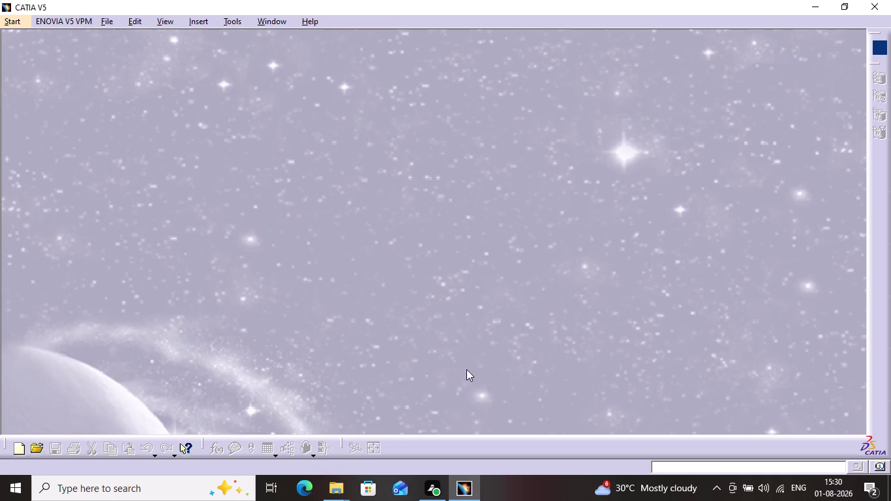
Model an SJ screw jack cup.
Create a new Part Design part from Start > Mechanical Design, accepting the name Part1.
click(12, 20)
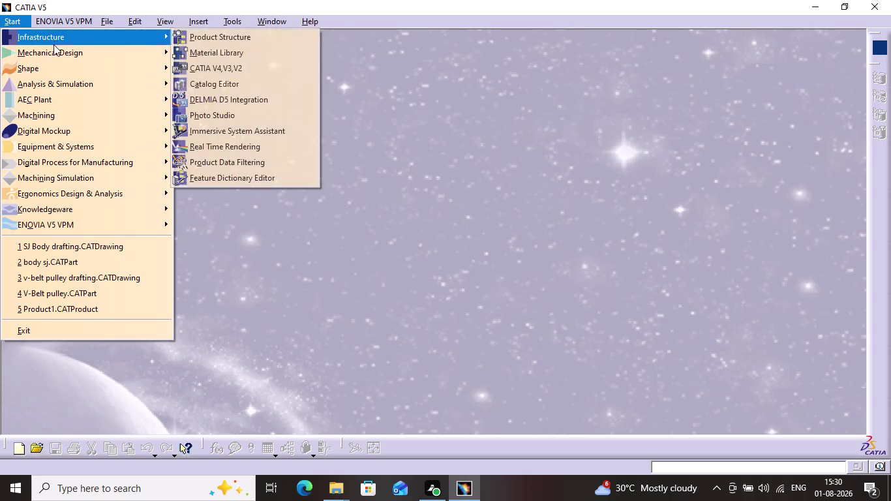
click(53, 48)
click(205, 53)
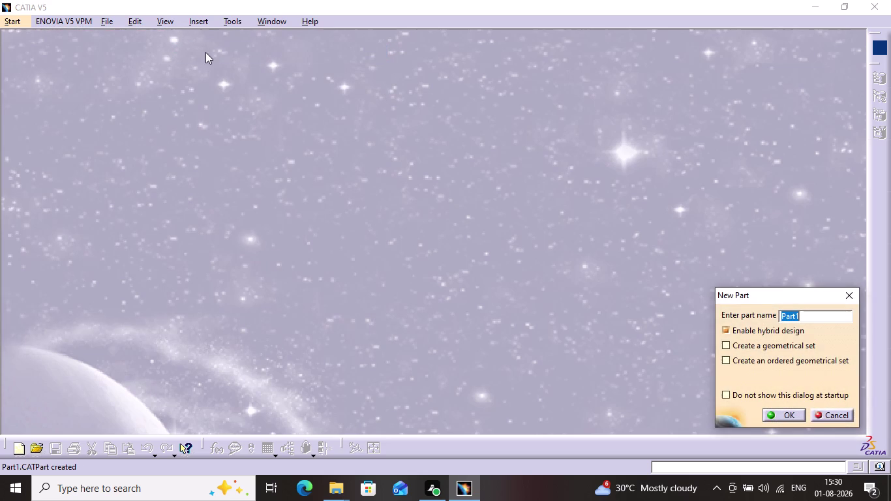
click(783, 414)
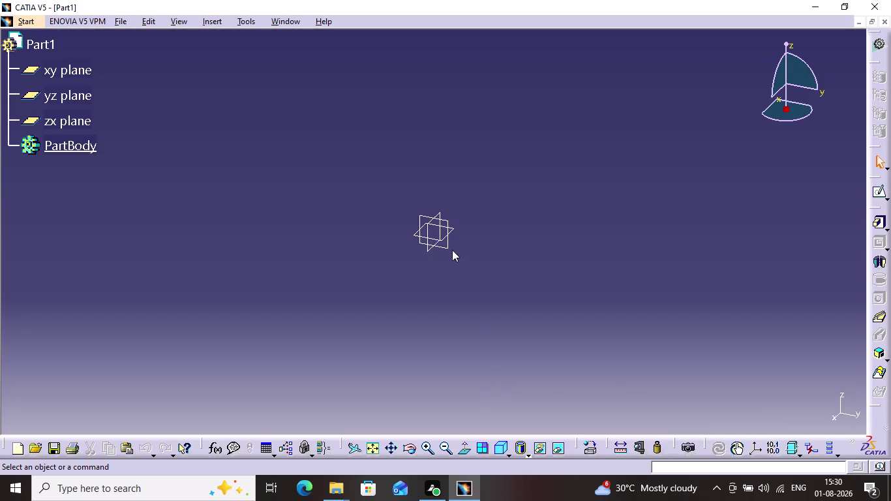
Open a sketch on Part1's yz plane and recentre the view on its origin.
click(445, 223)
click(445, 218)
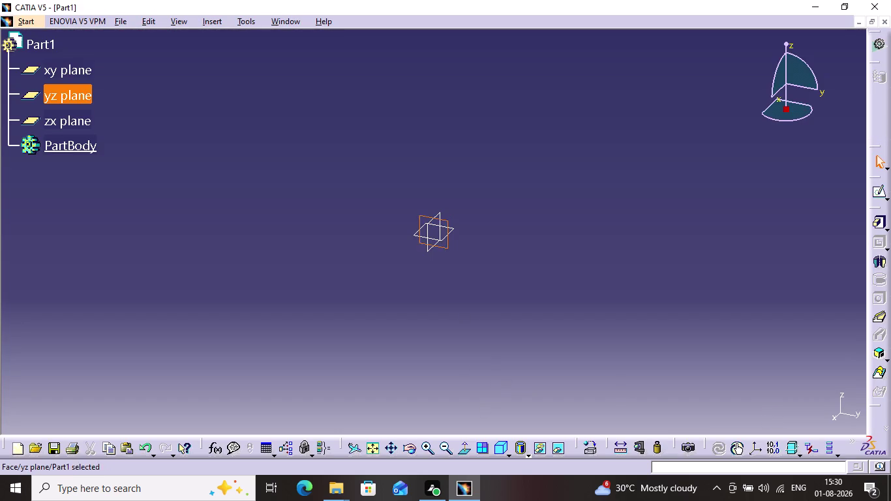
click(874, 190)
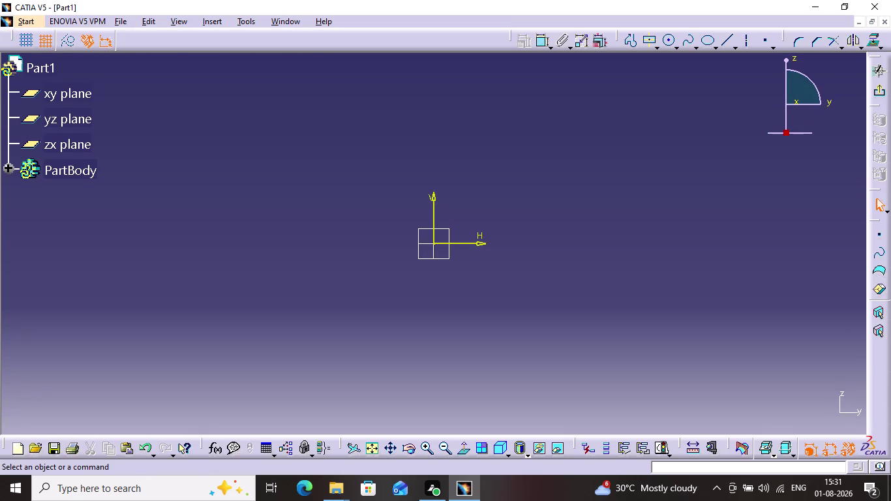
middle_drag(488, 181, 466, 245)
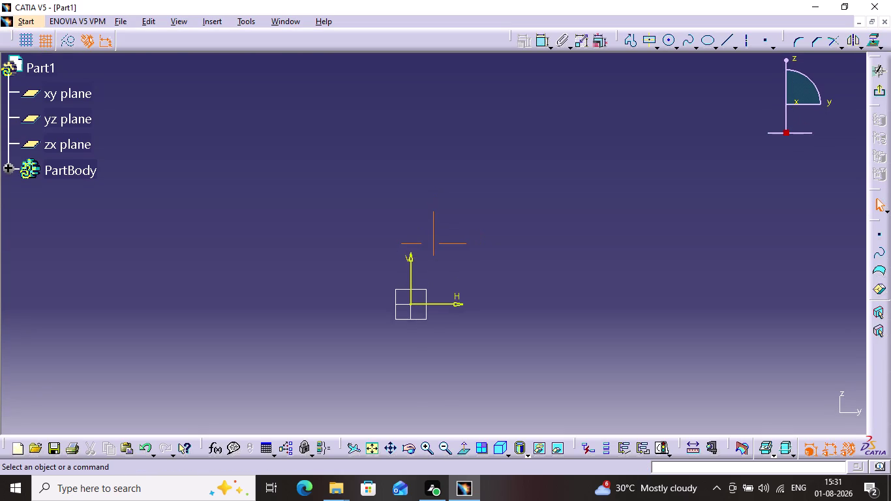
middle_drag(465, 245, 475, 235)
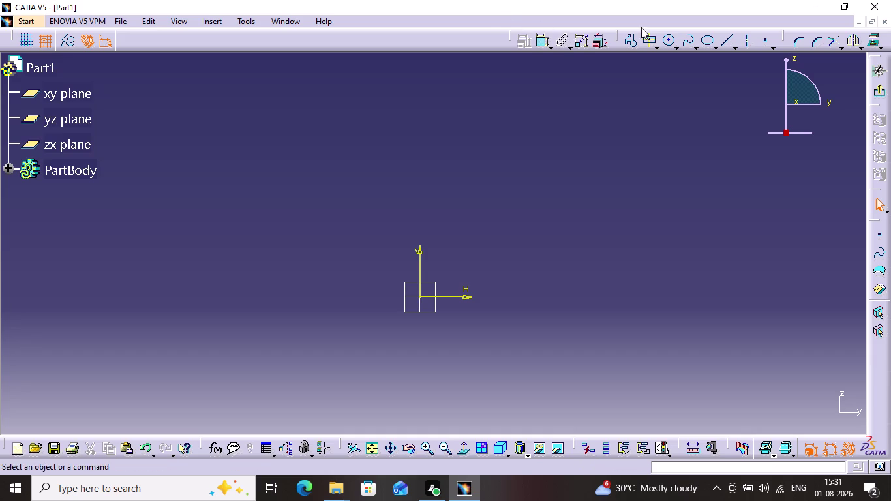
click(630, 43)
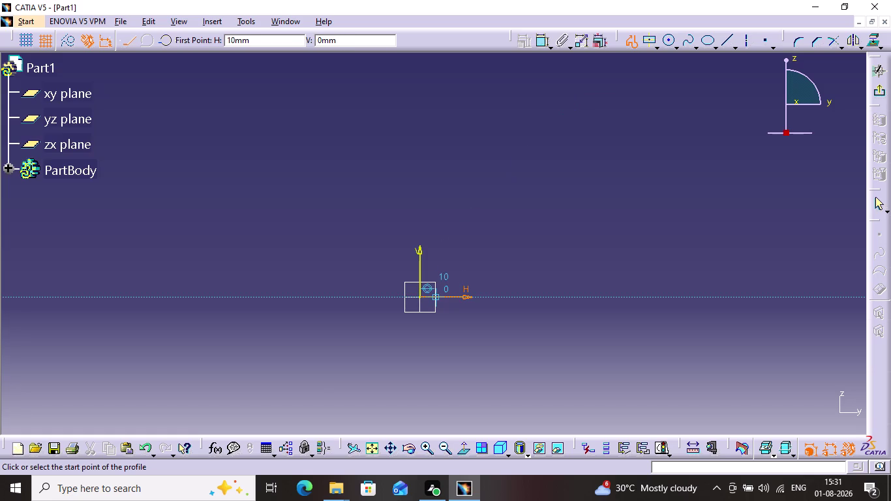
Draw the closed profile through (10,0), (10,20), (20,20), (40,60), (60,60), (30,0).
click(434, 296)
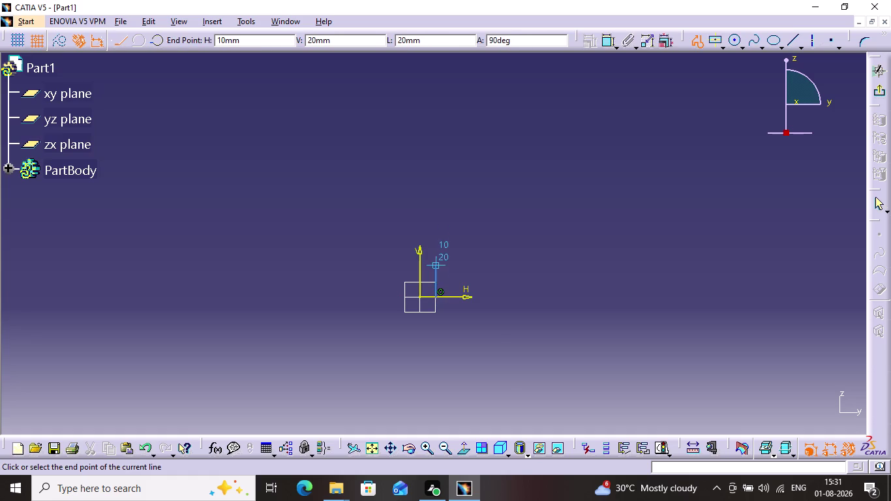
click(437, 272)
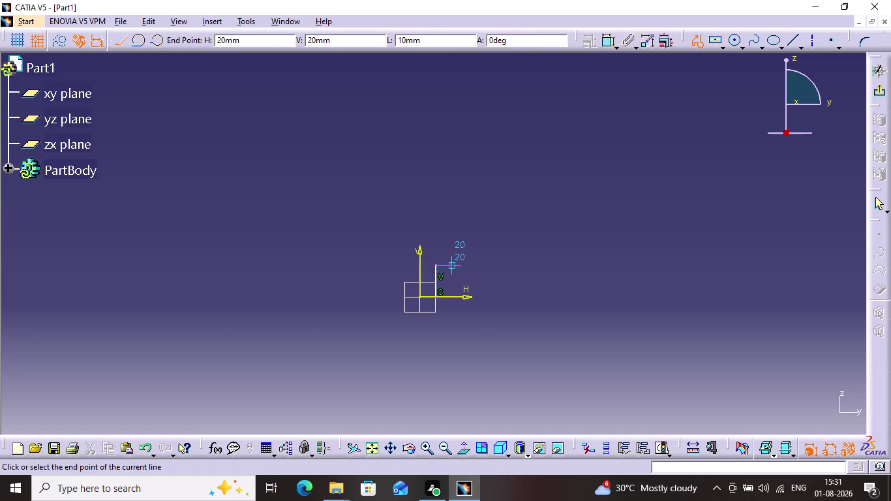
click(464, 265)
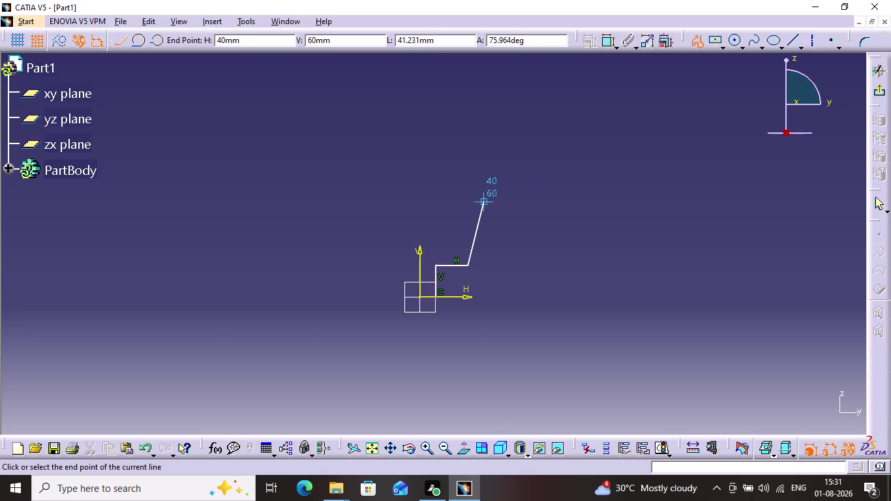
click(496, 205)
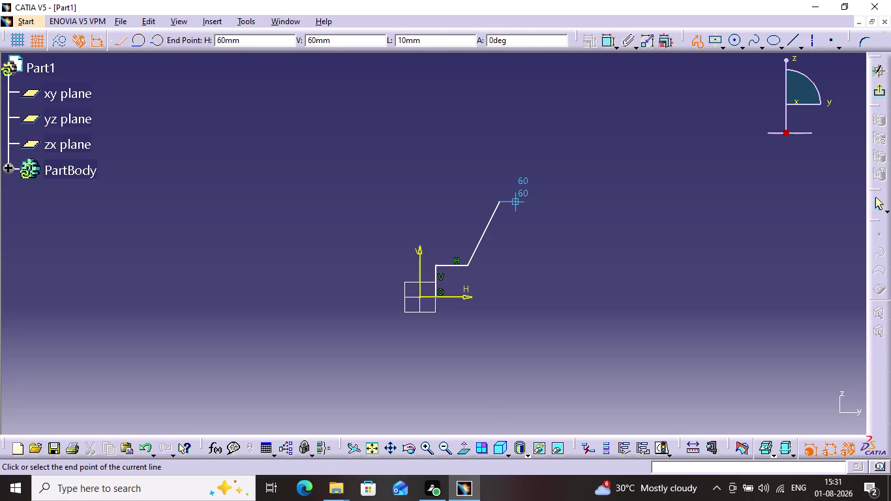
click(516, 207)
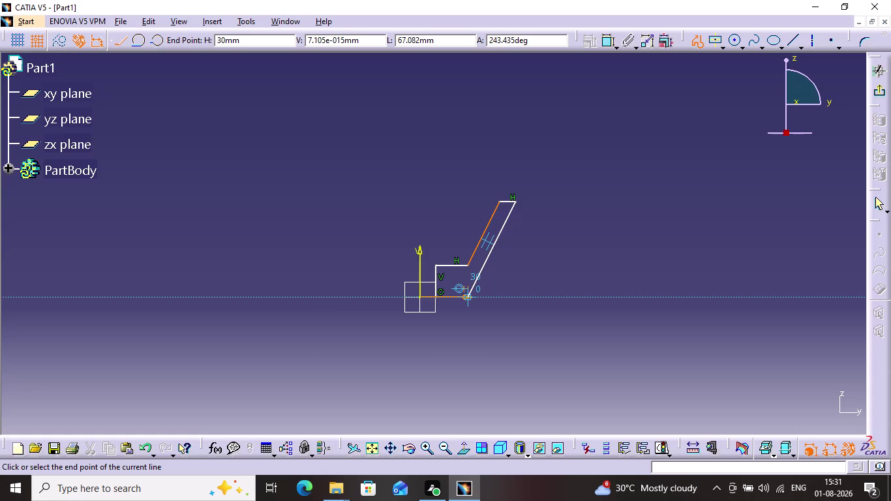
click(470, 296)
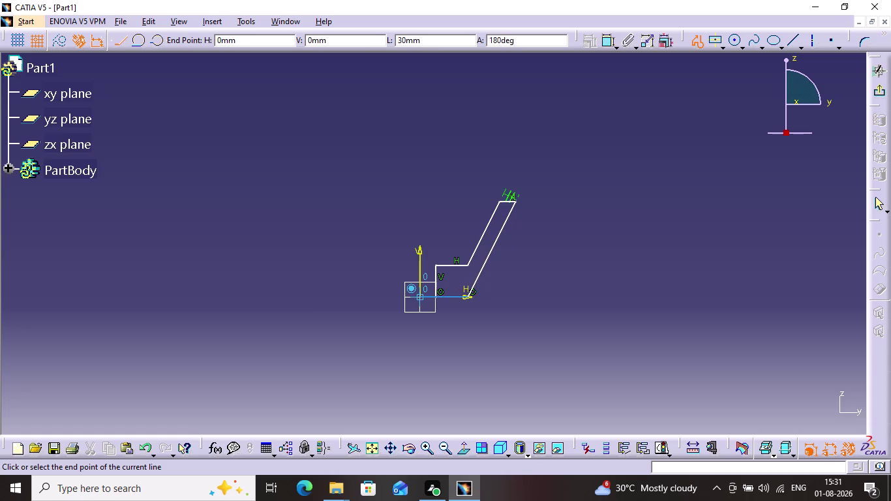
click(437, 295)
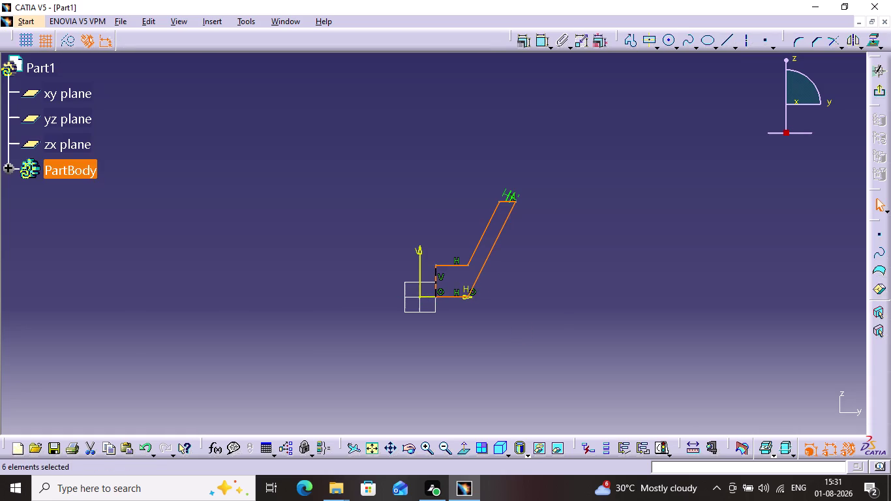
click(594, 246)
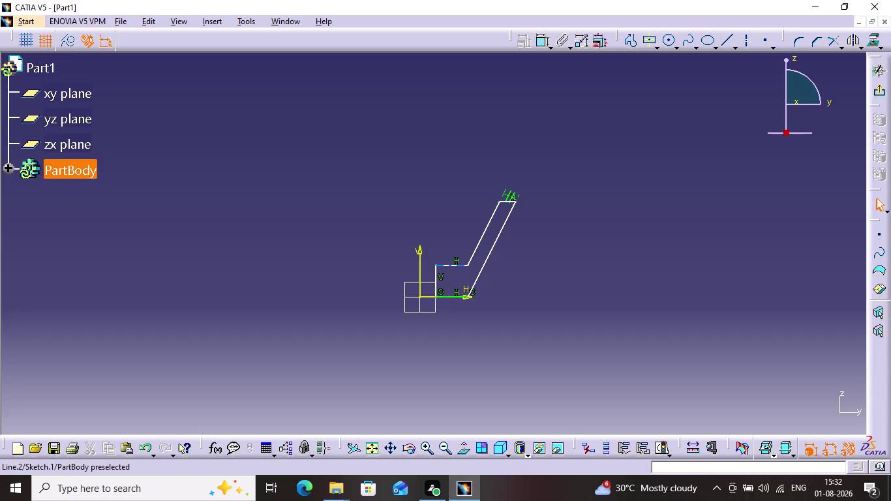
click(467, 267)
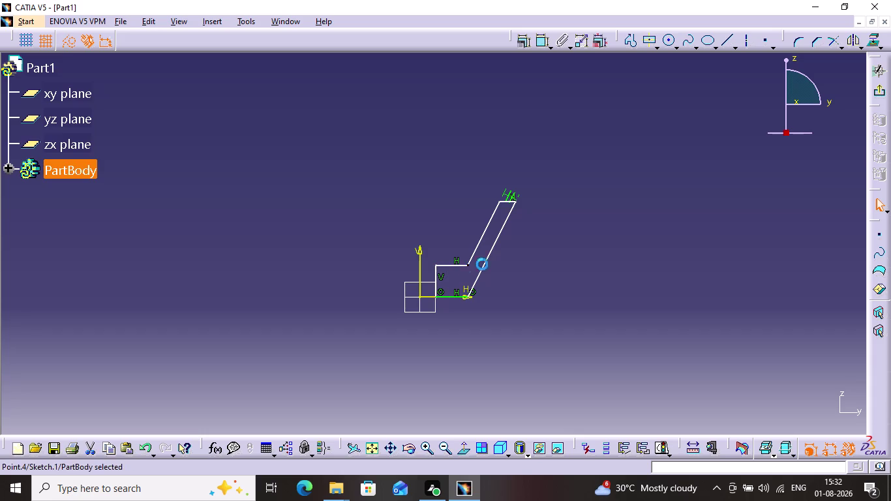
Dimension the inner step from the vertical axis and set it to 19 mm.
click(543, 40)
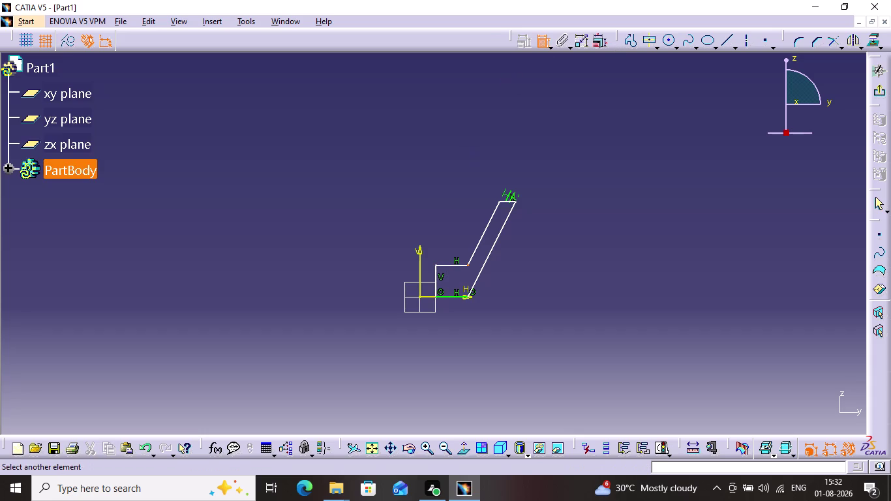
click(423, 256)
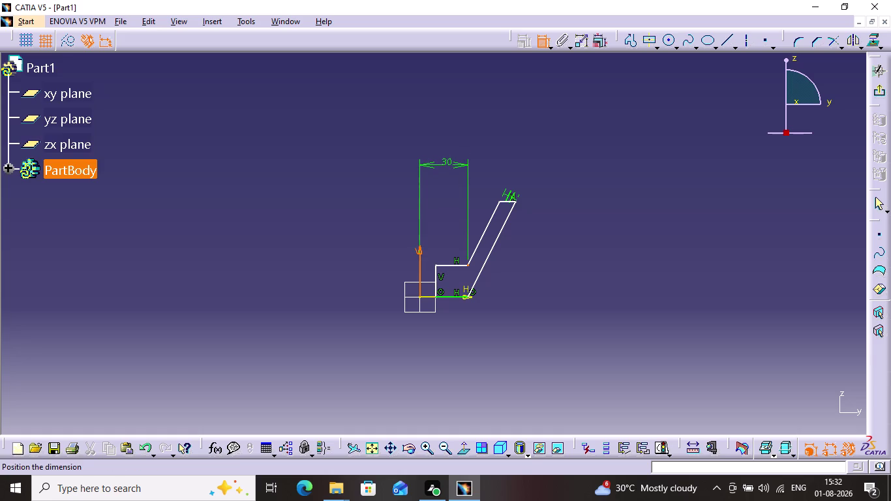
click(446, 166)
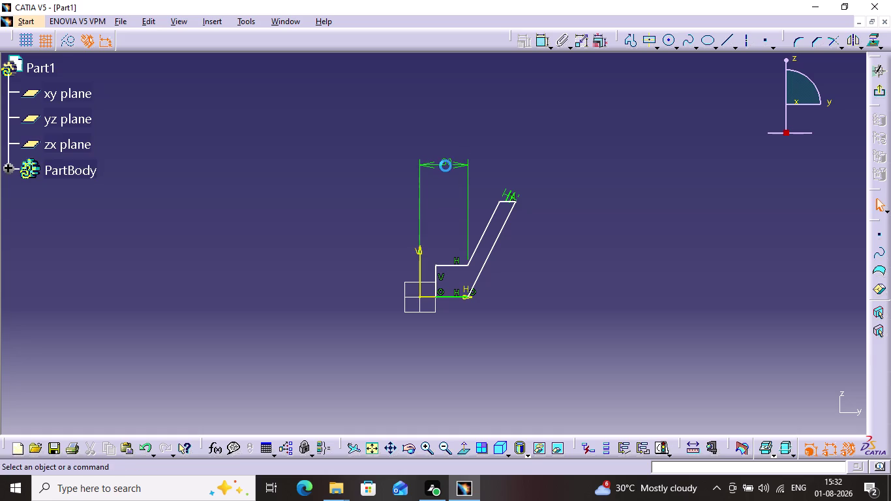
double_click(446, 164)
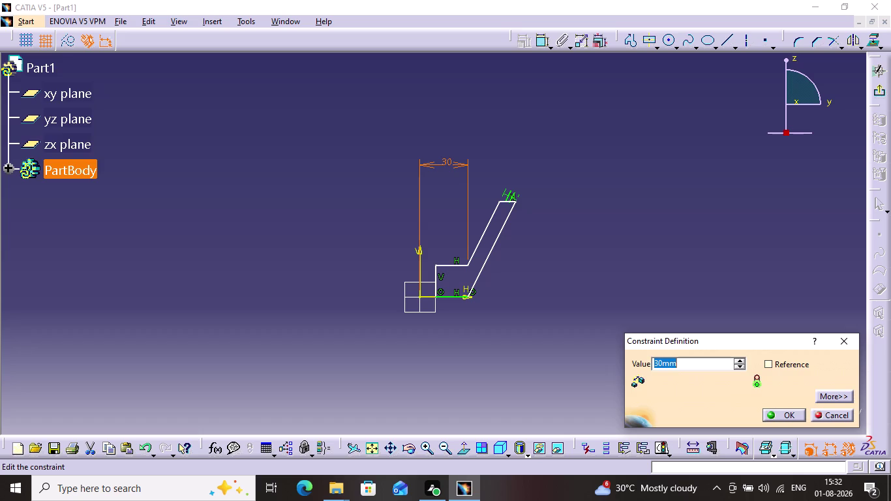
text(1)
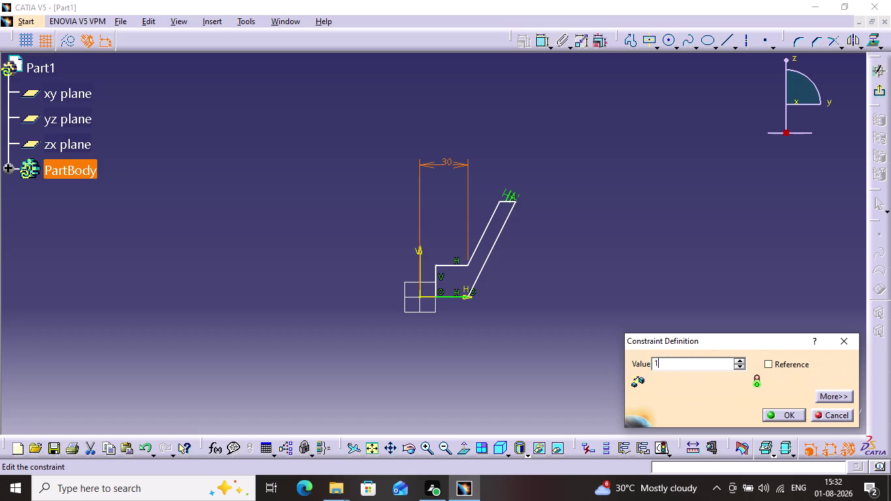
text(9)
key(Return)
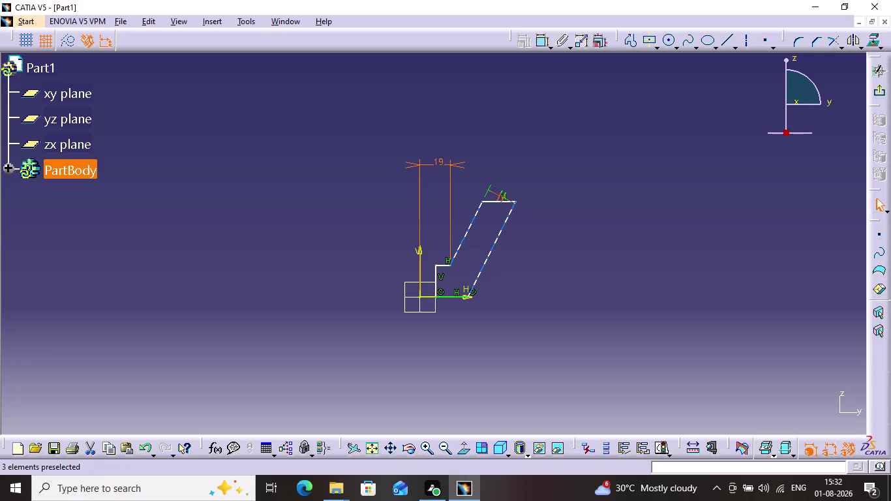
Add a 30 mm base-width dimension below the profile.
click(467, 299)
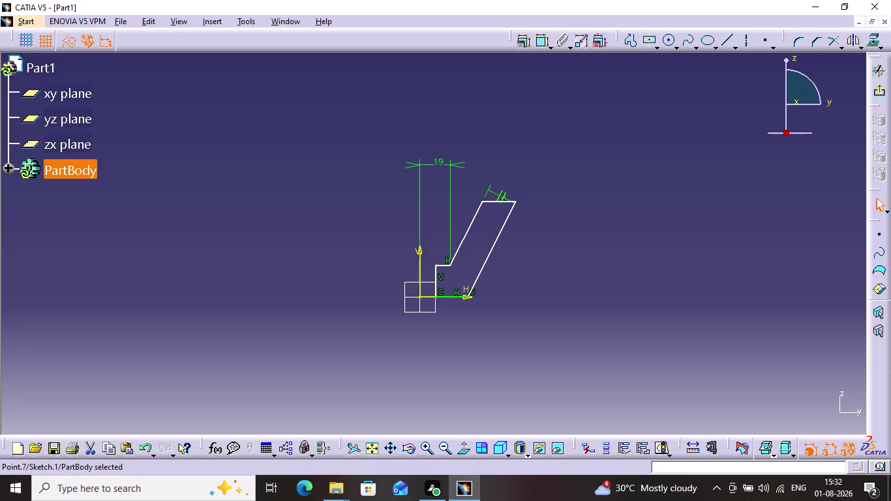
click(545, 48)
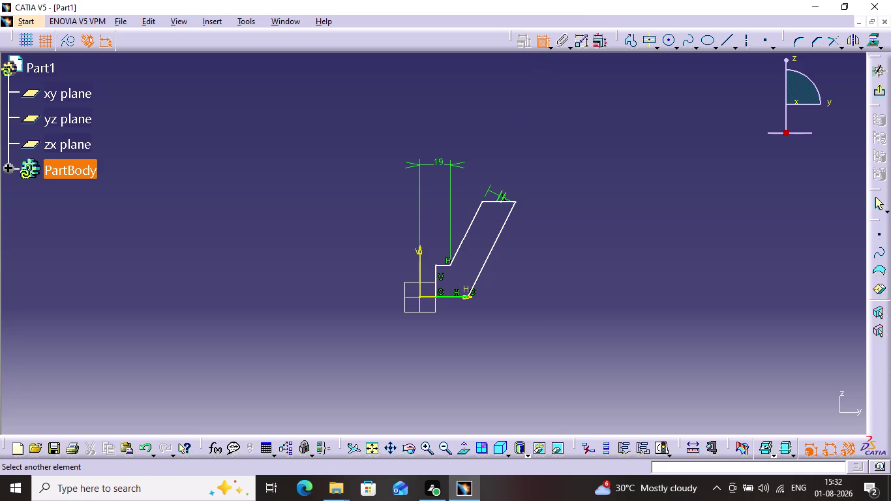
click(419, 281)
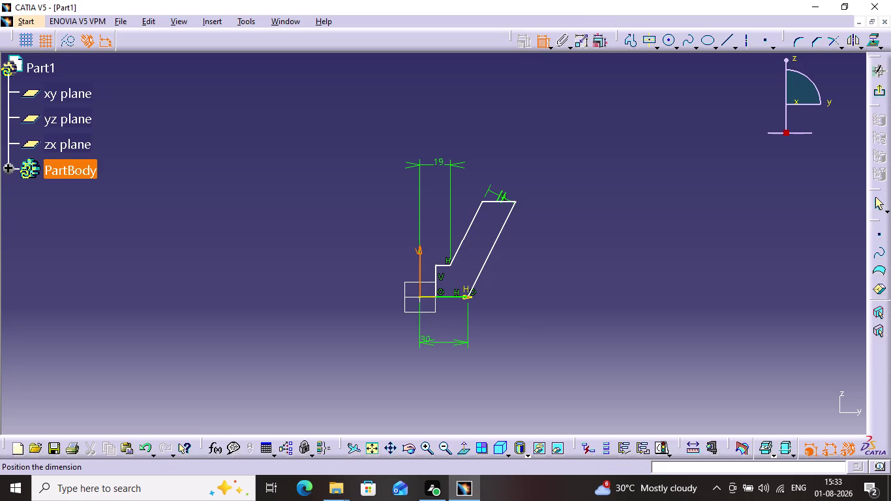
click(438, 345)
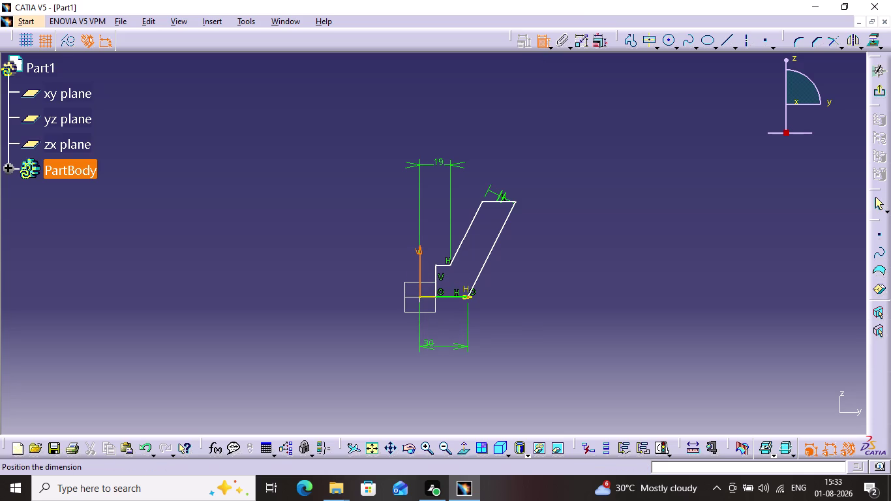
Change the base-width dimension from 30 to 22 mm.
double_click(438, 345)
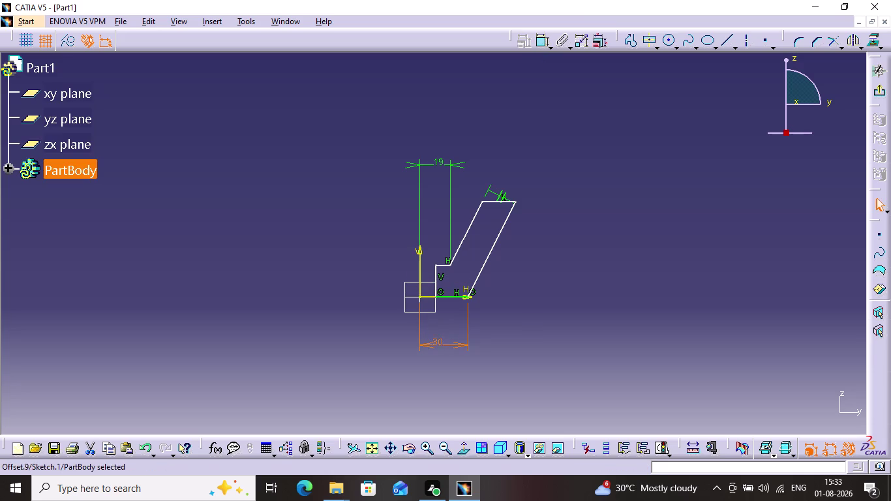
text(22)
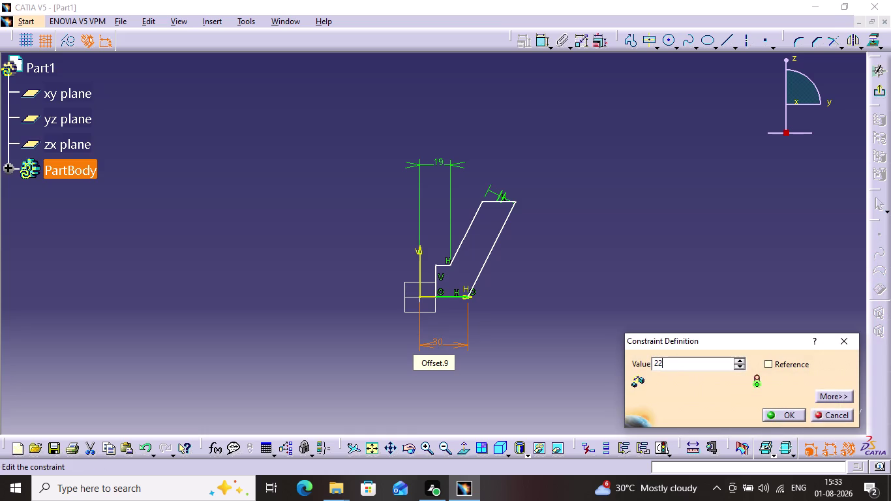
key(Return)
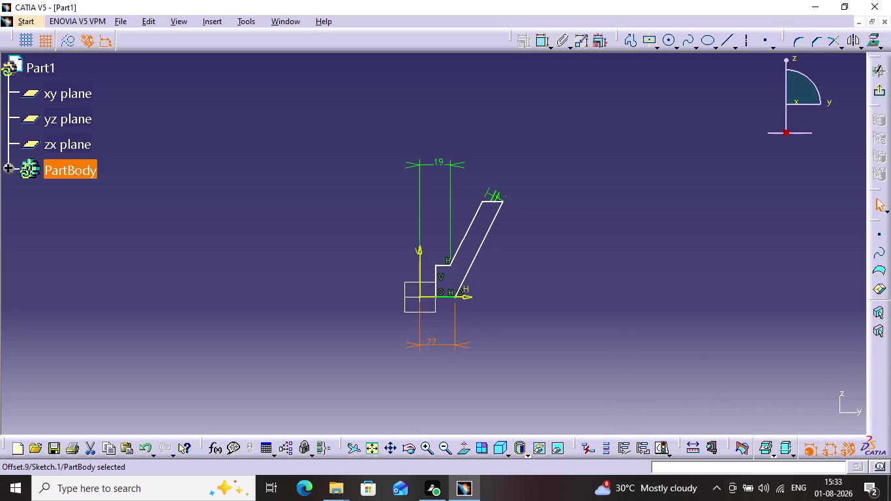
Dimension the inner vertical wall at 11 mm from the vertical axis.
click(436, 273)
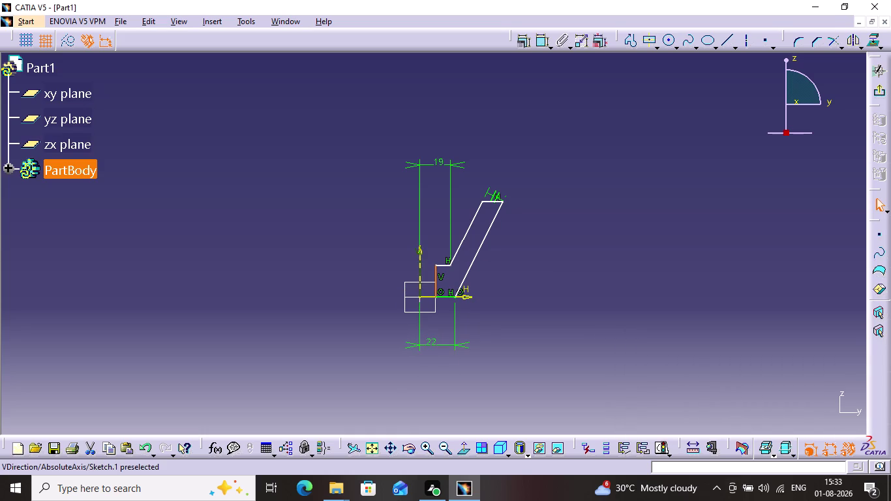
click(421, 269)
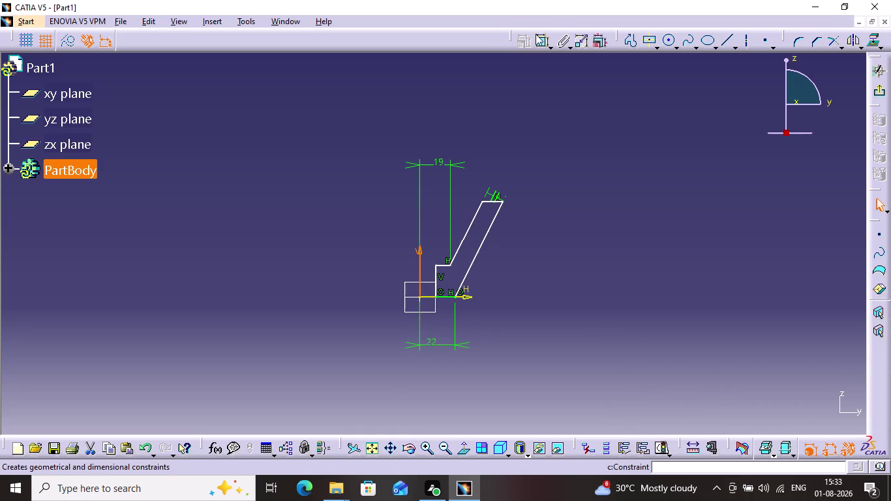
click(539, 37)
click(436, 273)
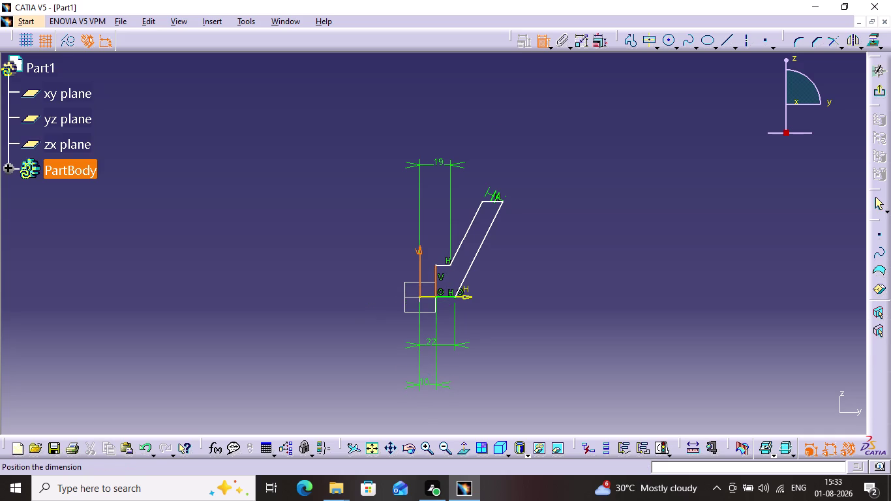
click(426, 379)
double_click(427, 379)
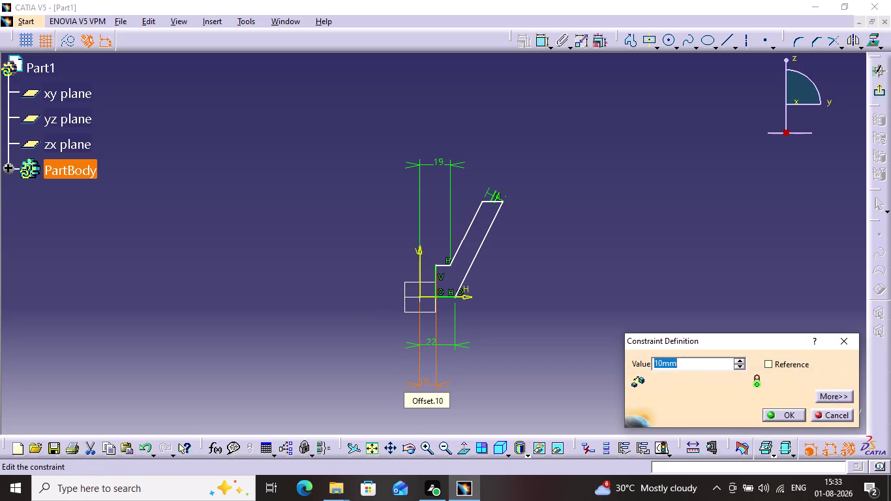
key(1)
key(1)
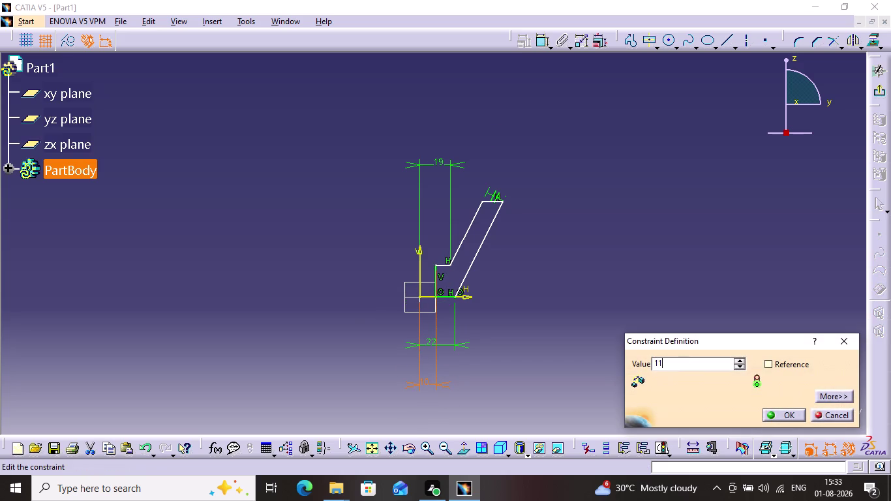
key(Return)
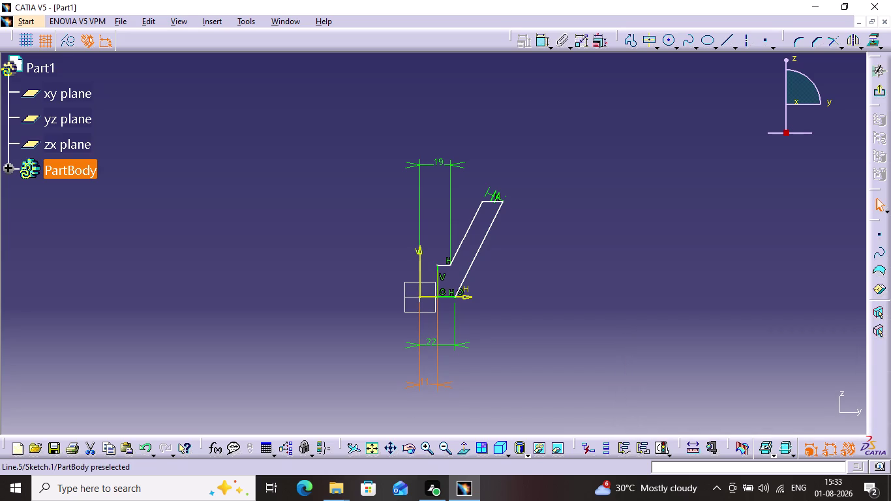
click(503, 205)
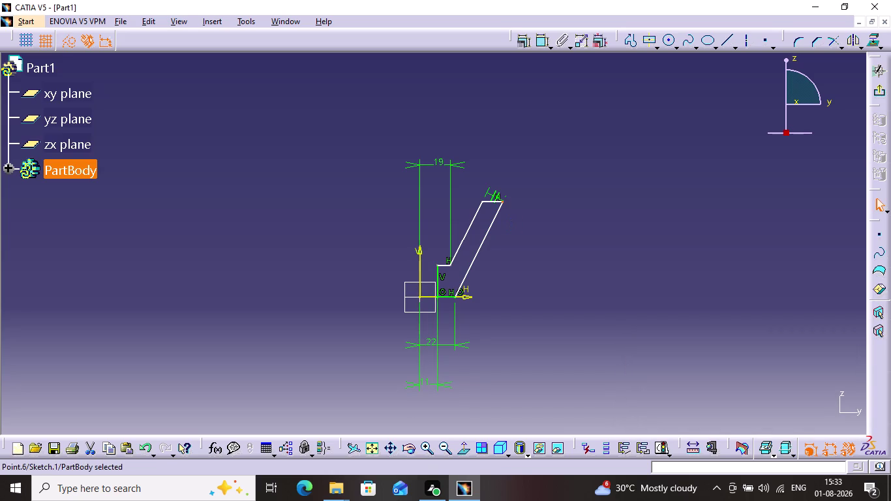
click(538, 43)
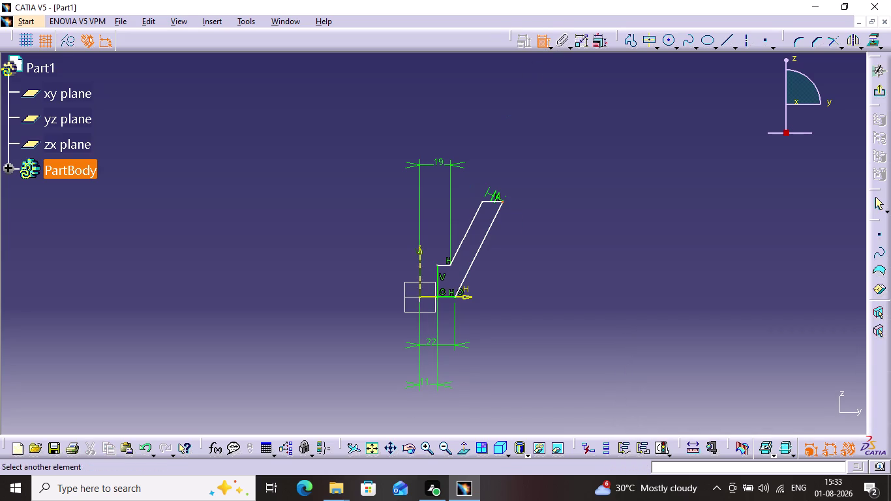
Dimension the slanted wall's top corner from the axis and set it to 33 mm.
click(421, 265)
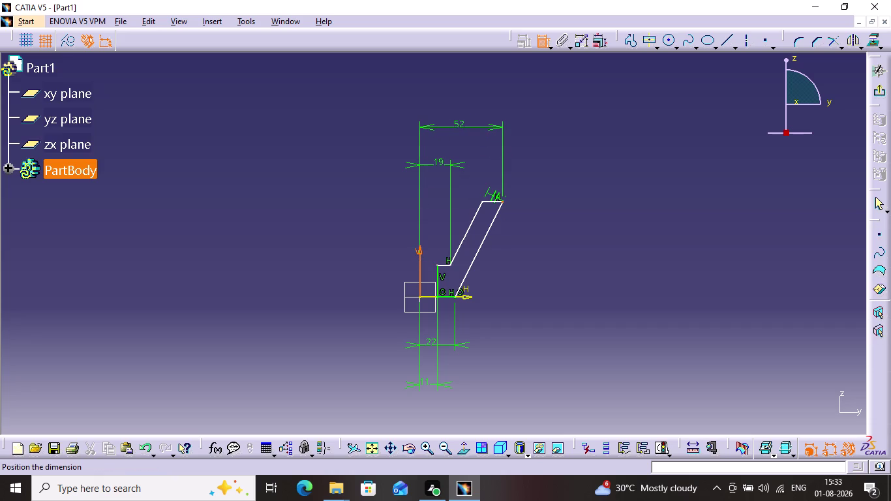
click(469, 126)
double_click(469, 126)
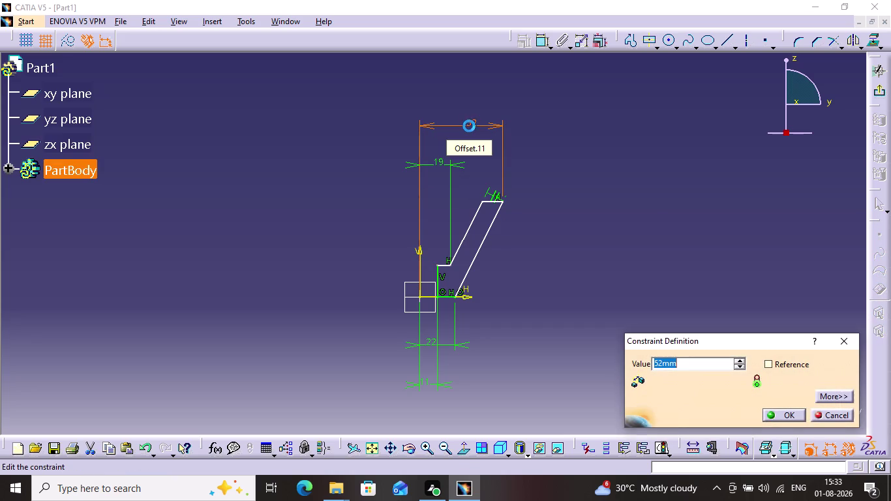
key(3)
key(3)
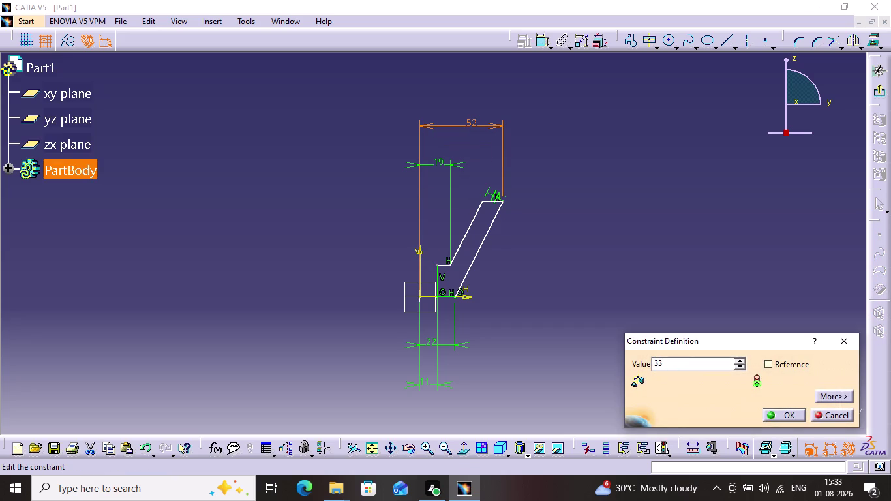
key(Return)
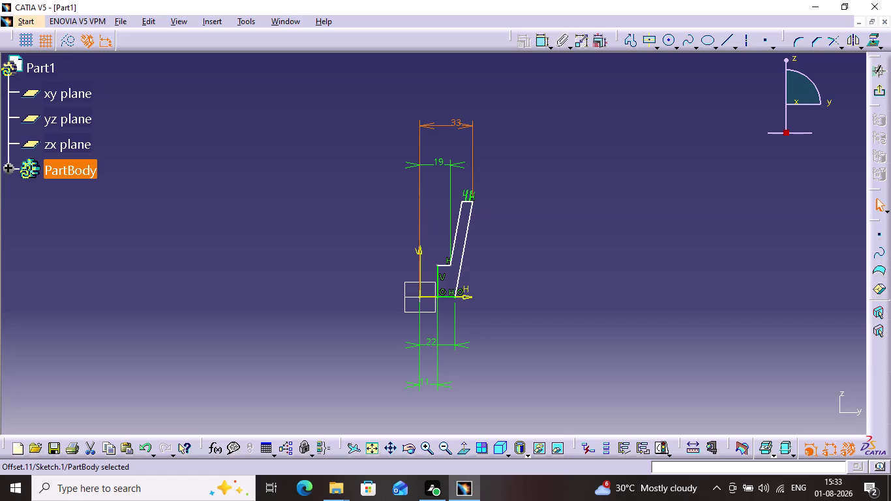
click(465, 201)
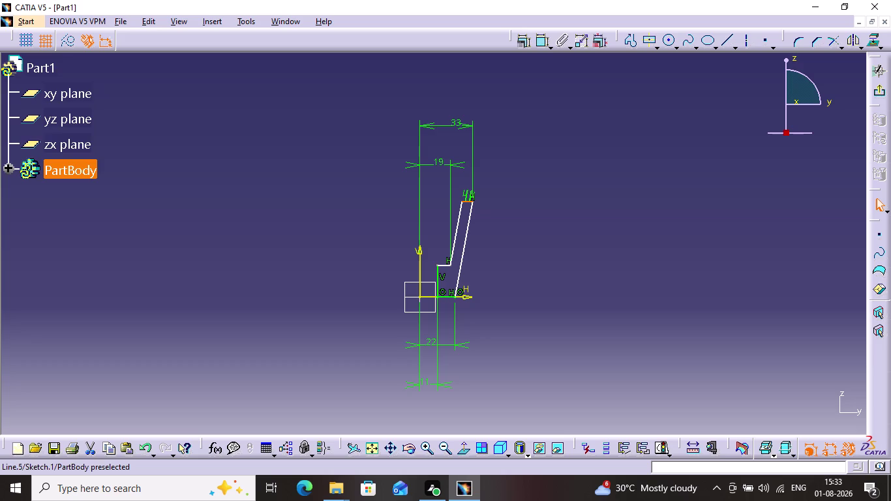
click(543, 46)
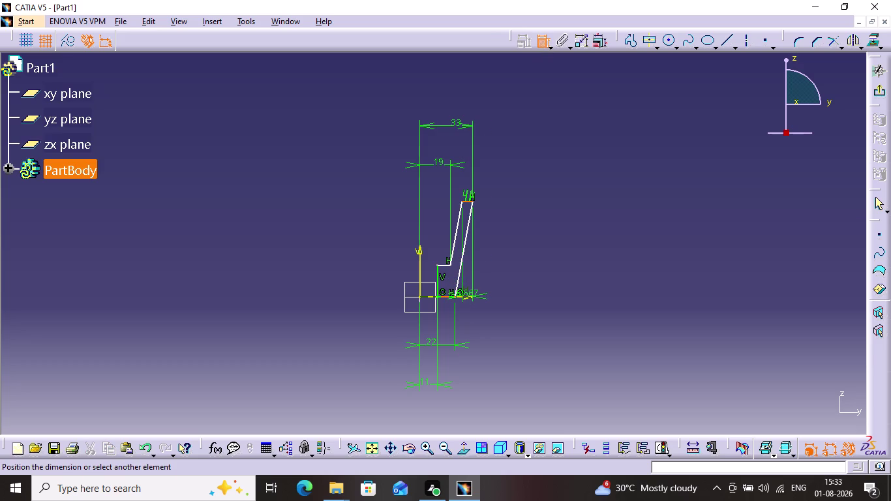
Add a 41 mm height dimension for the slanted wall, right of the profile.
click(466, 296)
click(578, 245)
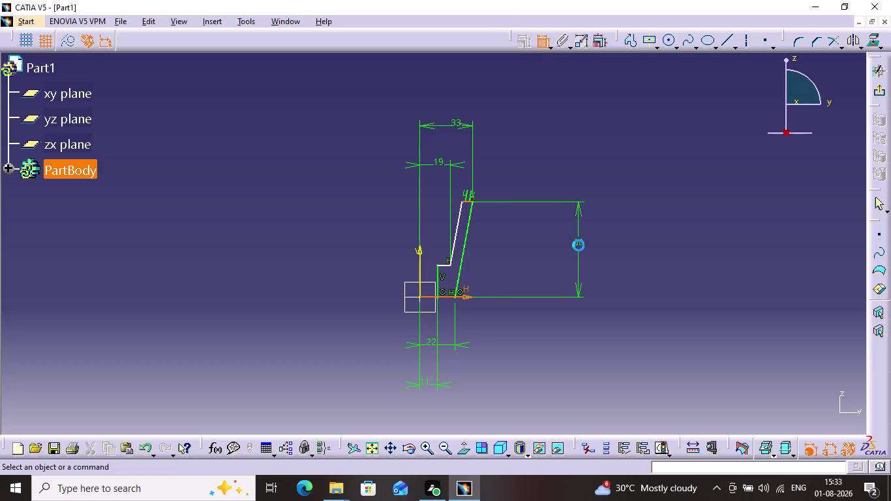
double_click(582, 239)
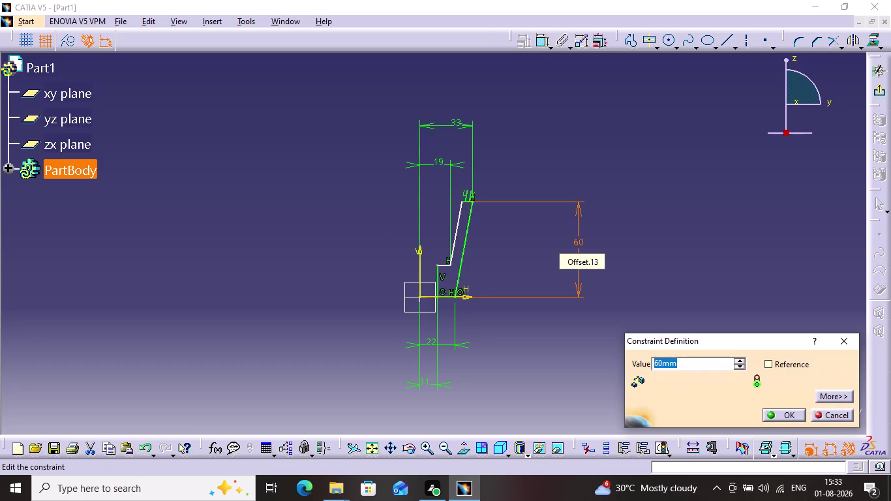
text(414)
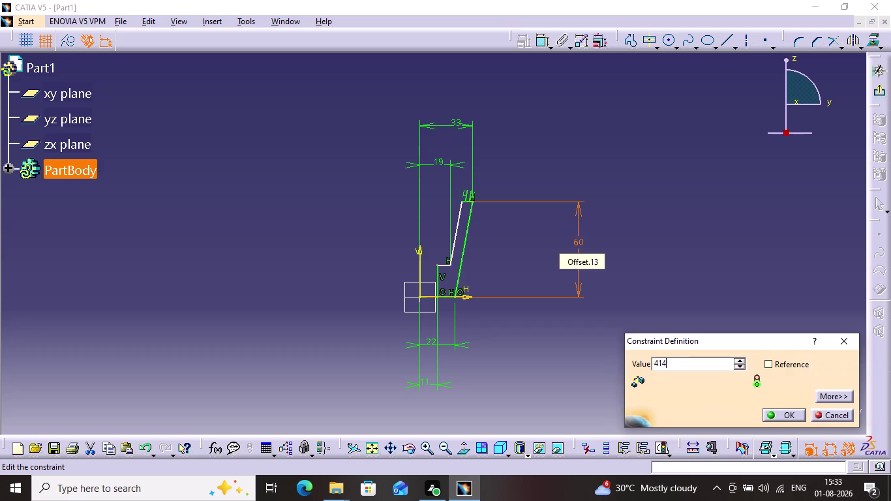
key(BackSpace)
key(Return)
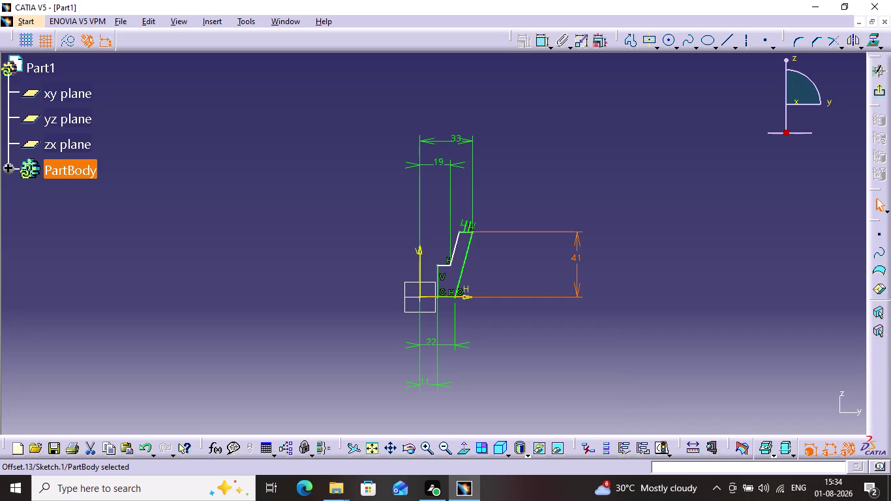
click(443, 267)
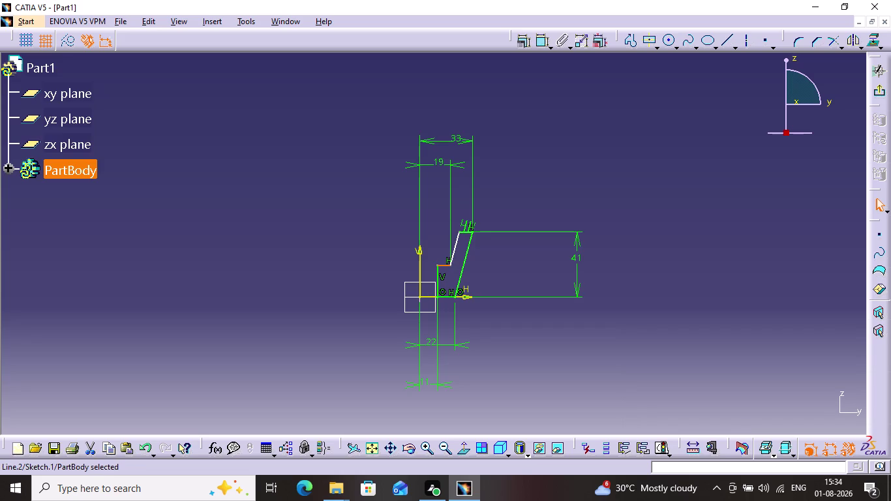
Add a height dimension for the inner step, measured from the base line.
click(541, 47)
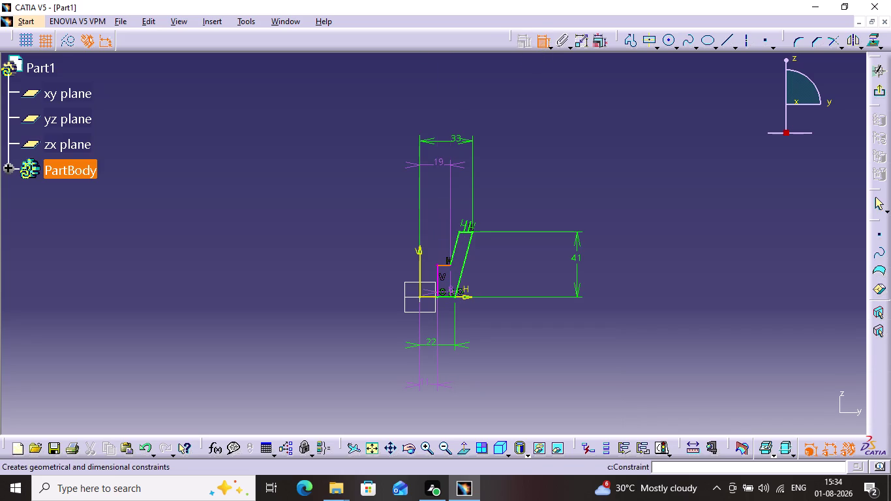
click(450, 297)
click(633, 280)
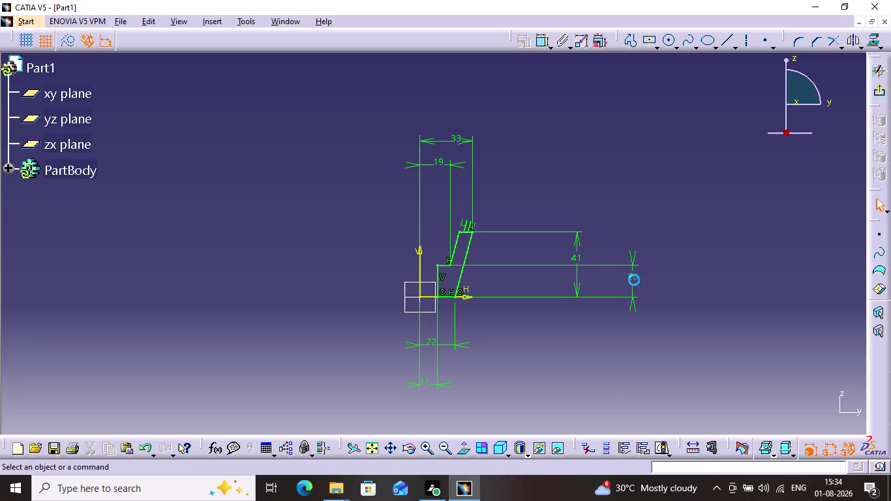
double_click(638, 278)
key(1)
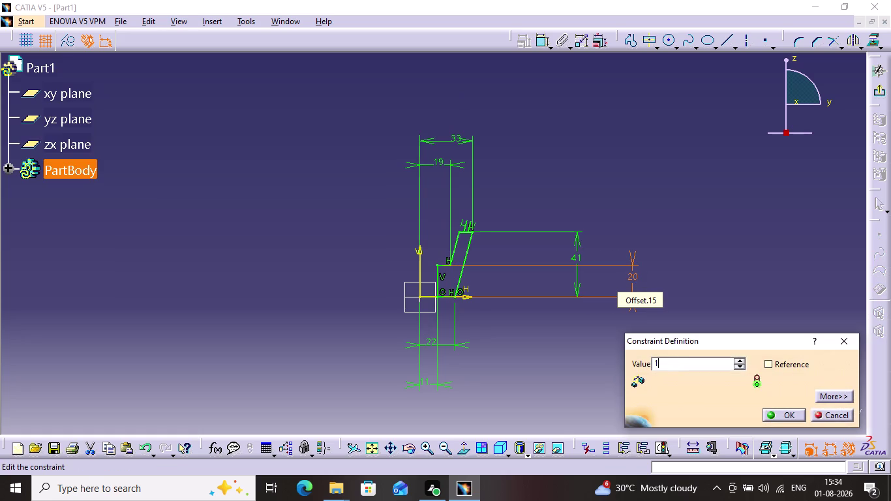
key(Return)
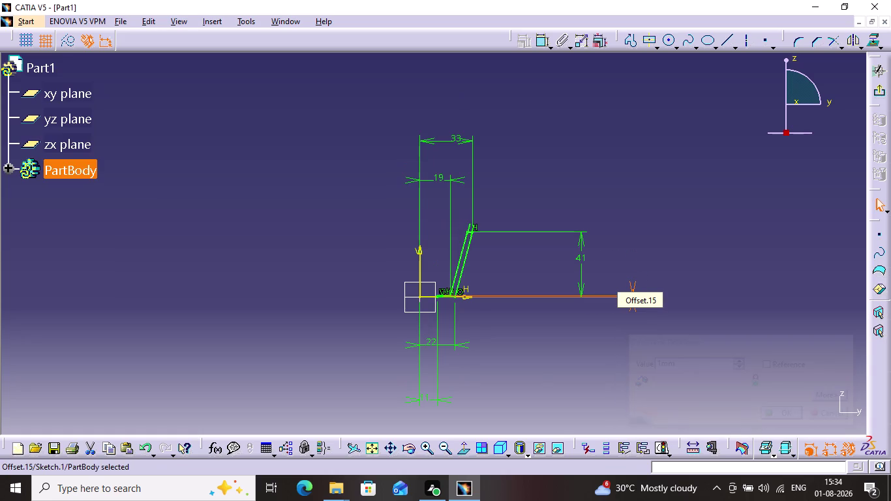
Set the dimension between the two base lines to 11 mm.
triple_click(429, 451)
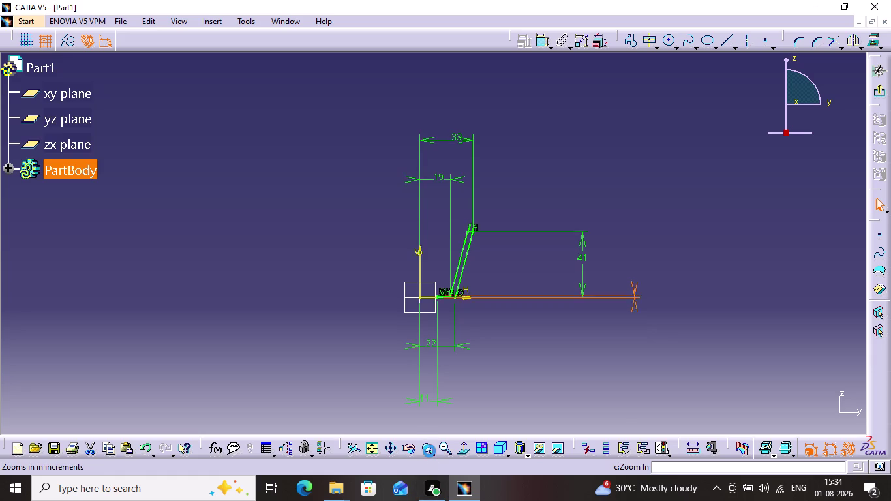
triple_click(429, 451)
triple_click(429, 450)
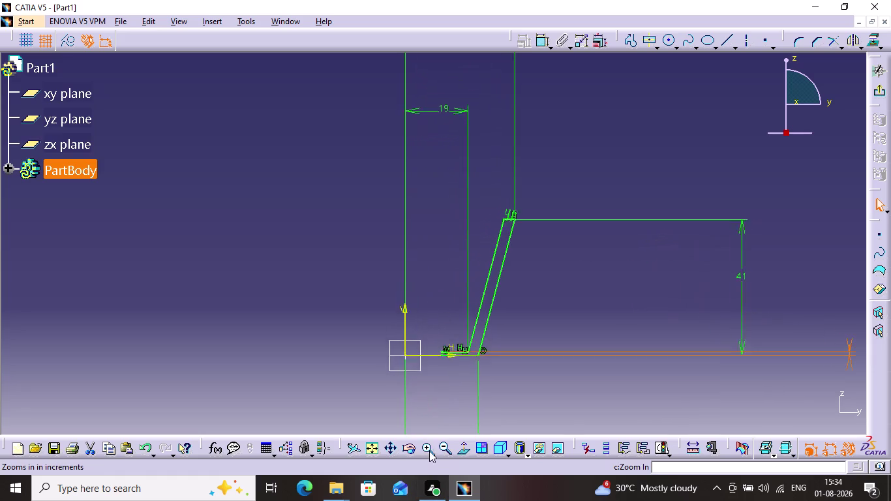
double_click(430, 451)
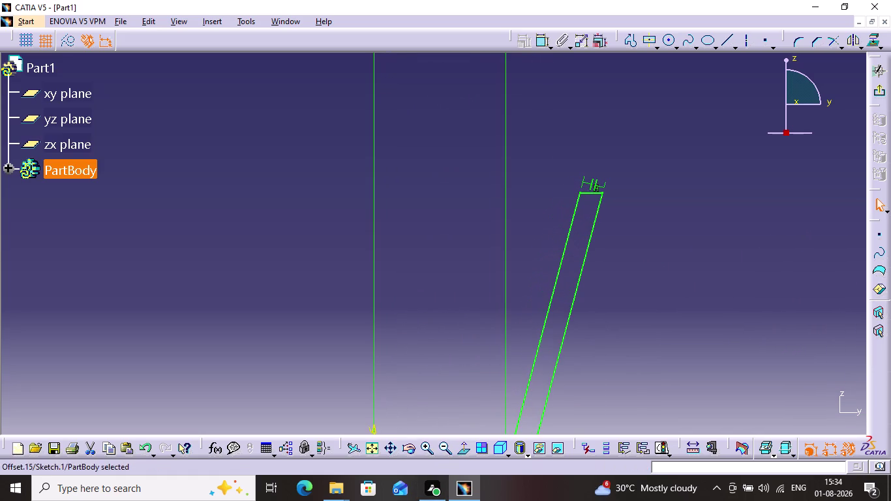
middle_drag(524, 346, 523, 168)
scroll(up, 3)
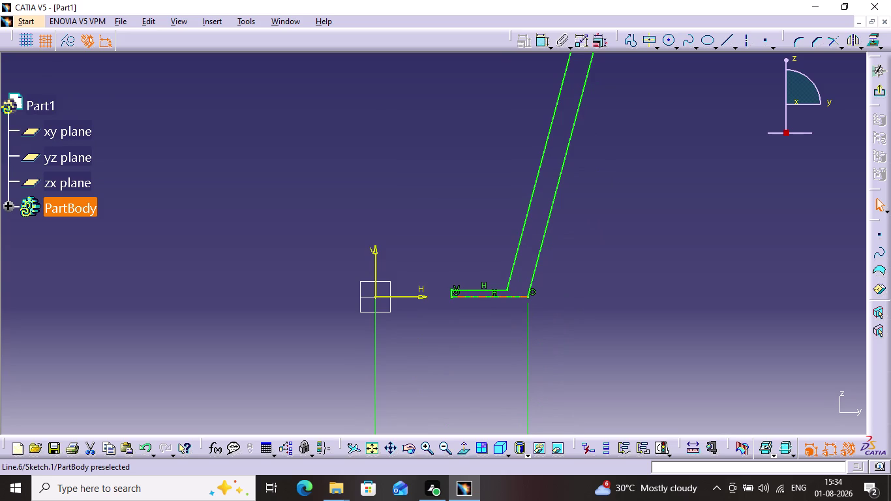
middle_drag(653, 289, 329, 249)
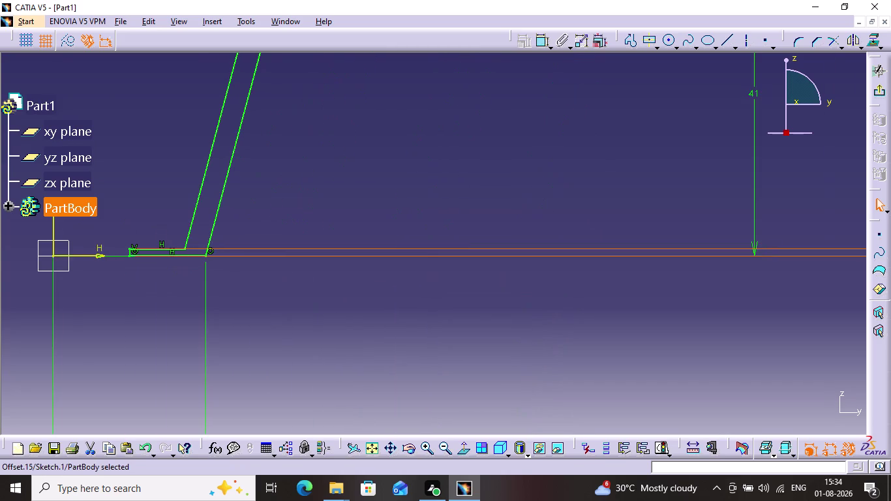
middle_drag(773, 257, 521, 272)
scroll(up, 3)
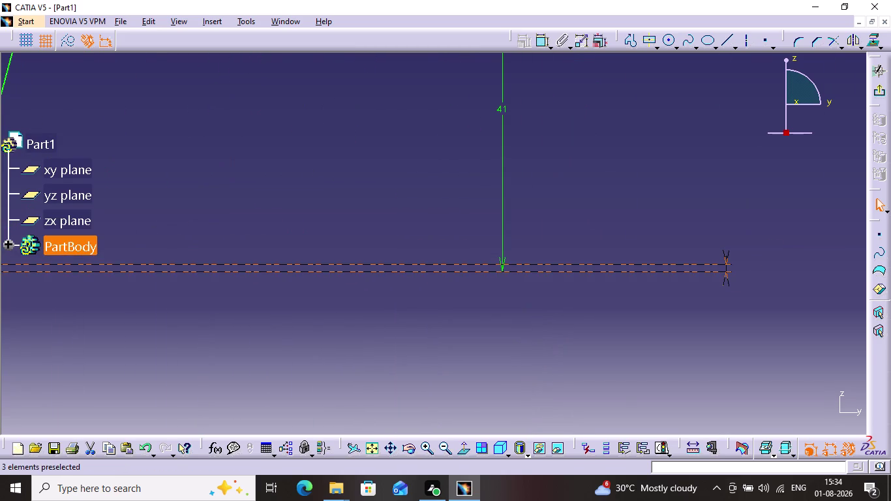
double_click(729, 265)
text(11)
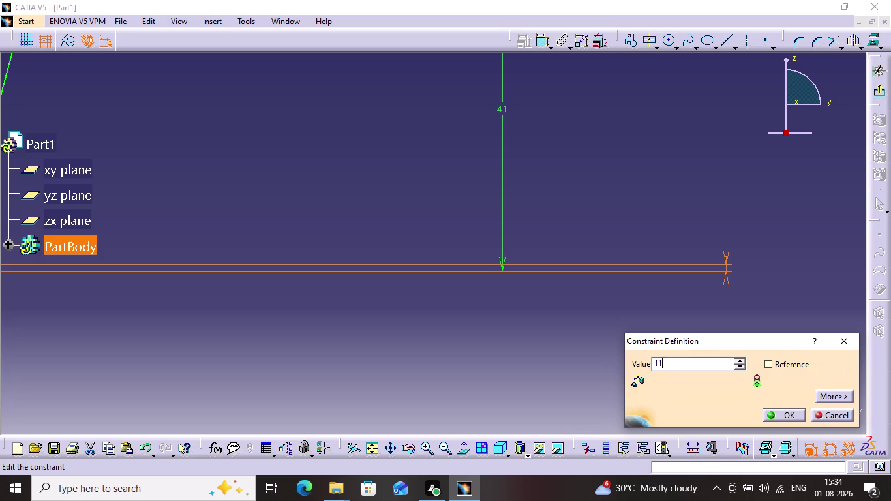
key(Return)
Recentre the view on the closed profile and exit the sketch.
middle_drag(561, 267, 890, 270)
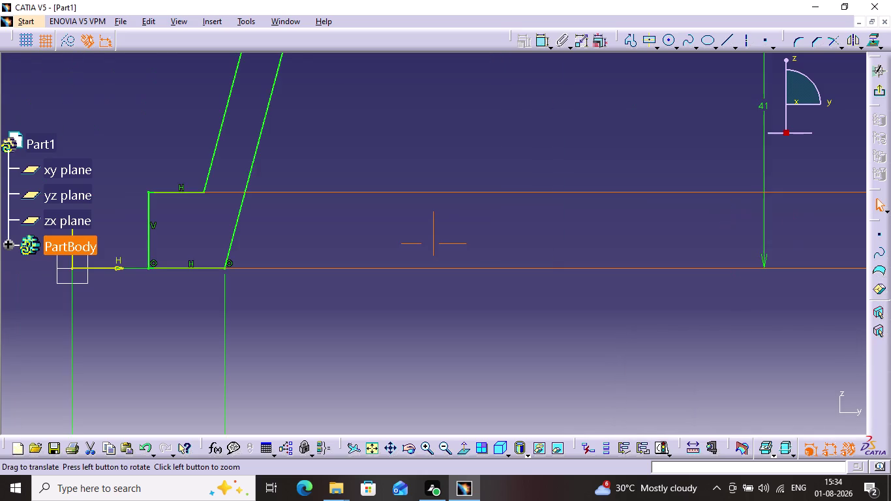
middle_drag(890, 271, 890, 268)
middle_drag(422, 209, 566, 219)
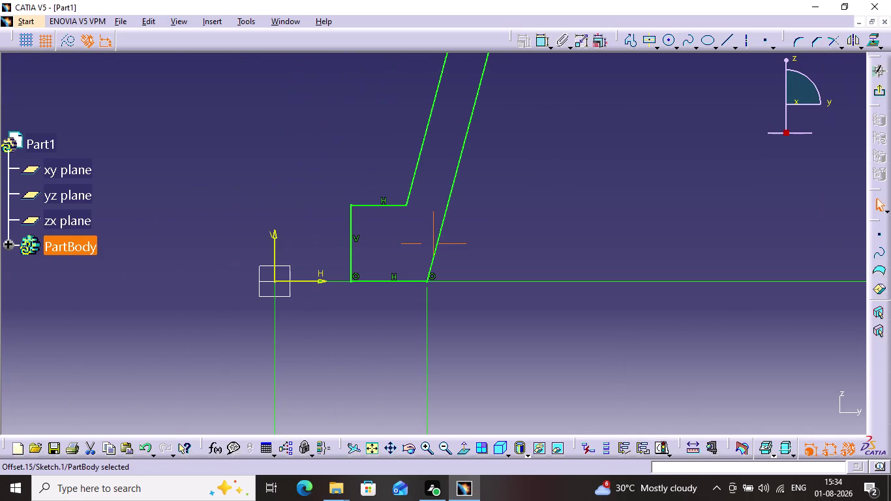
middle_drag(566, 219, 569, 218)
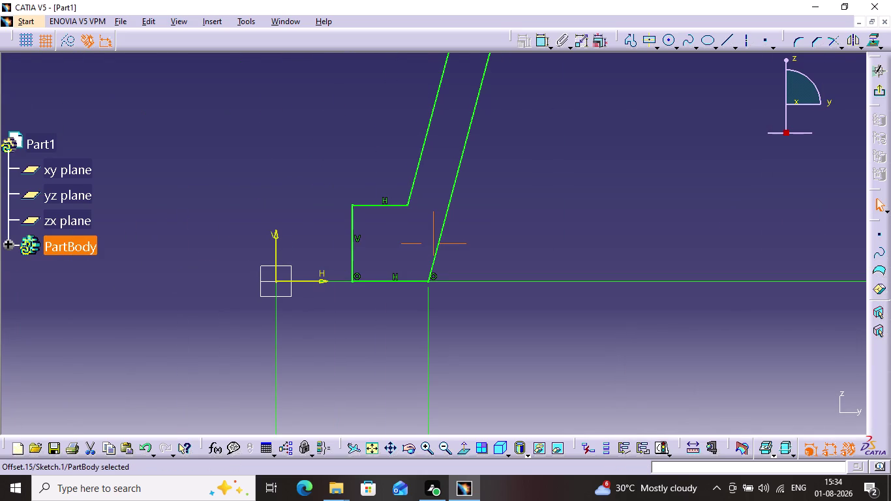
click(879, 89)
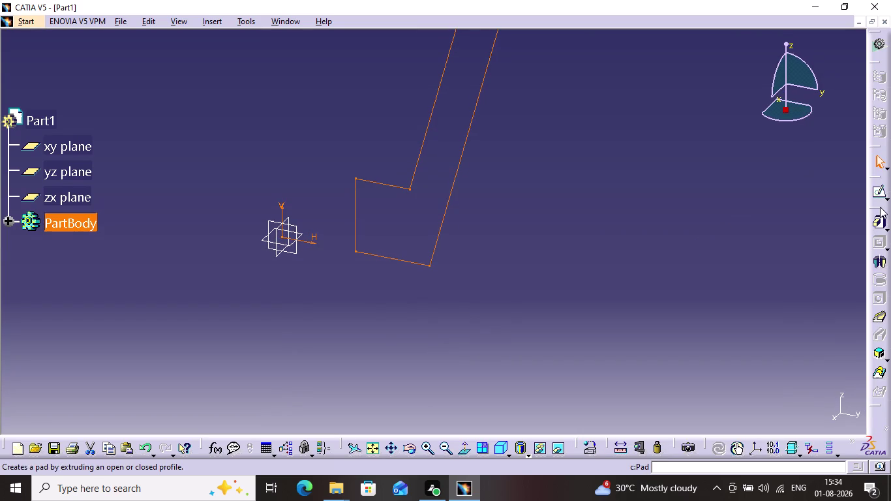
Create a 360° Shaft of the profile about the sketch's vertical axis.
click(880, 269)
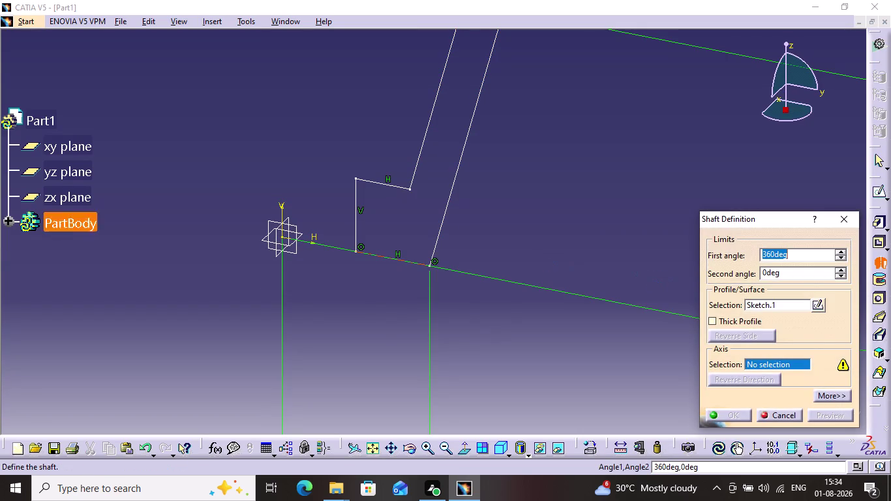
click(282, 212)
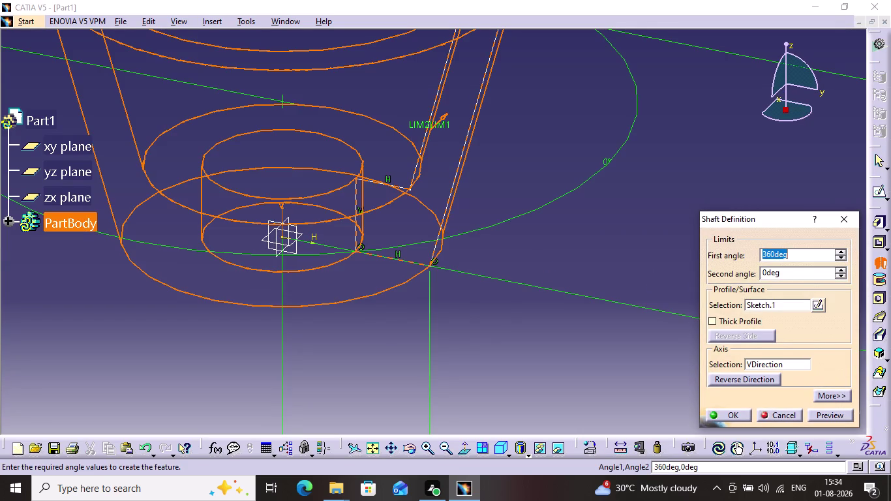
click(829, 416)
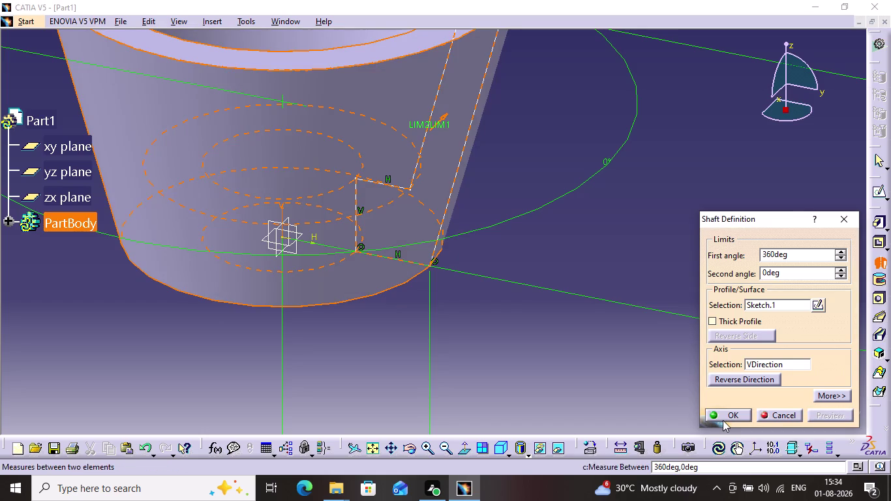
click(724, 419)
click(598, 351)
middle_drag(543, 190, 562, 290)
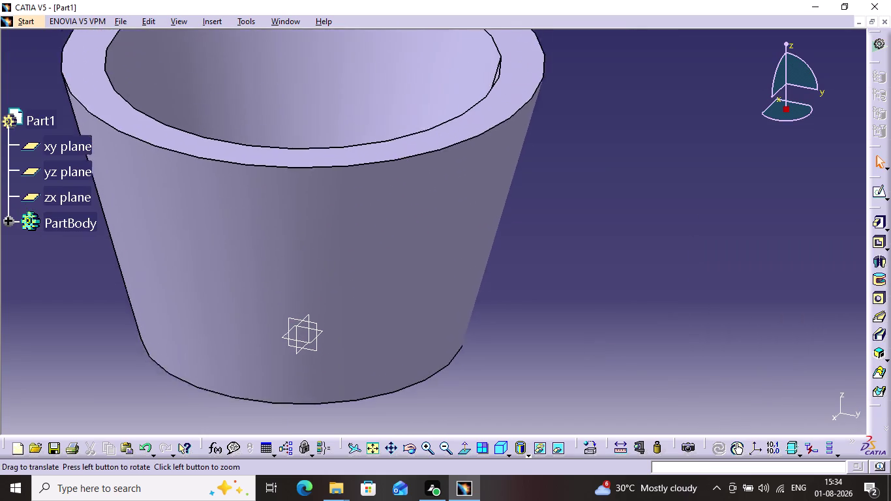
middle_drag(562, 290, 601, 201)
scroll(up, 3)
click(401, 450)
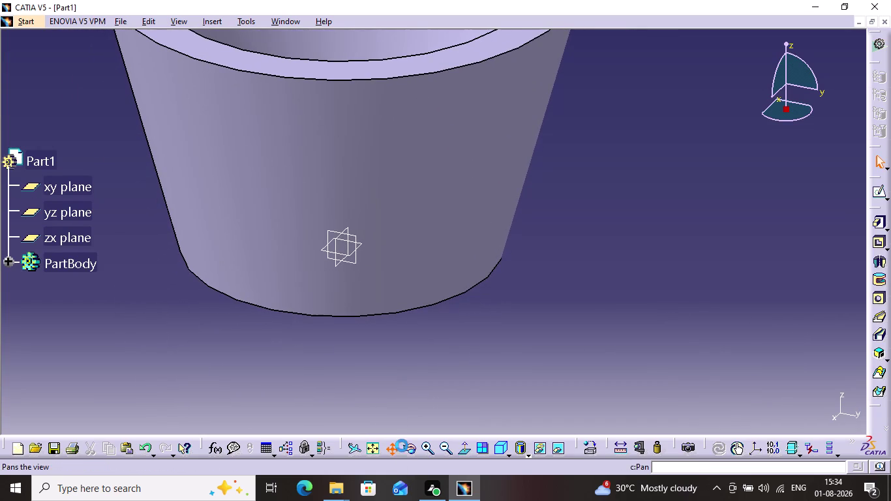
click(408, 452)
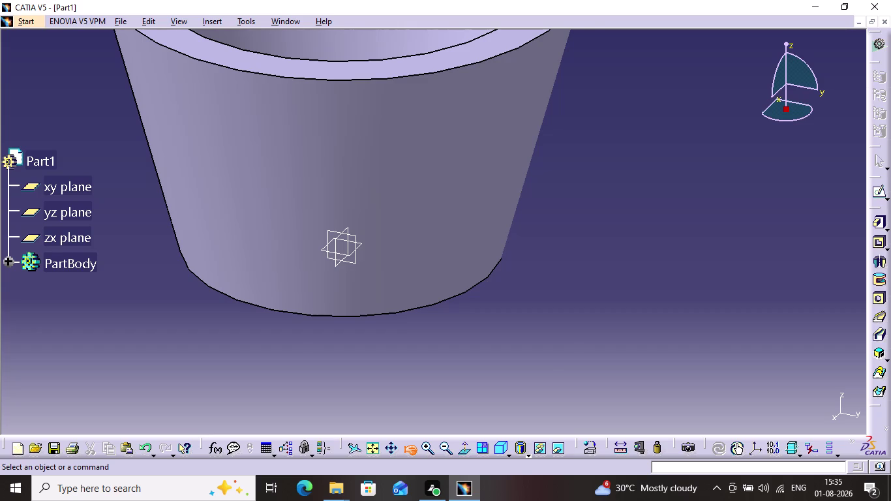
drag(544, 184, 469, 175)
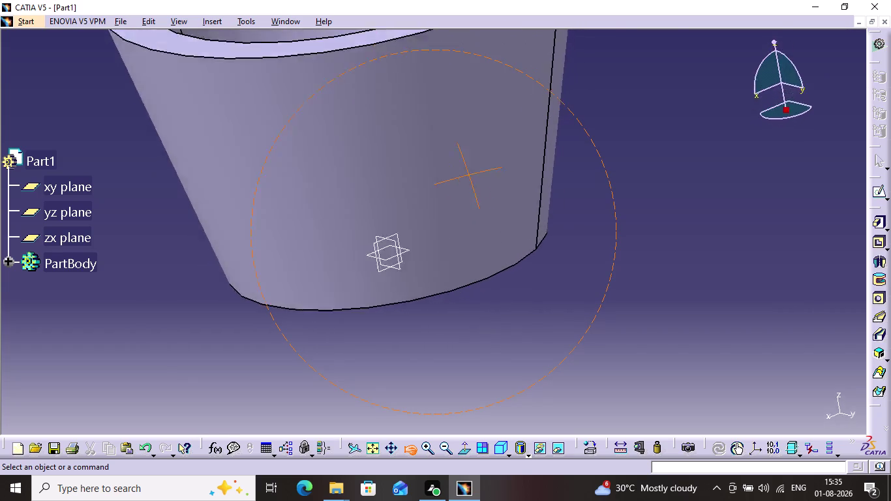
drag(469, 175, 467, 191)
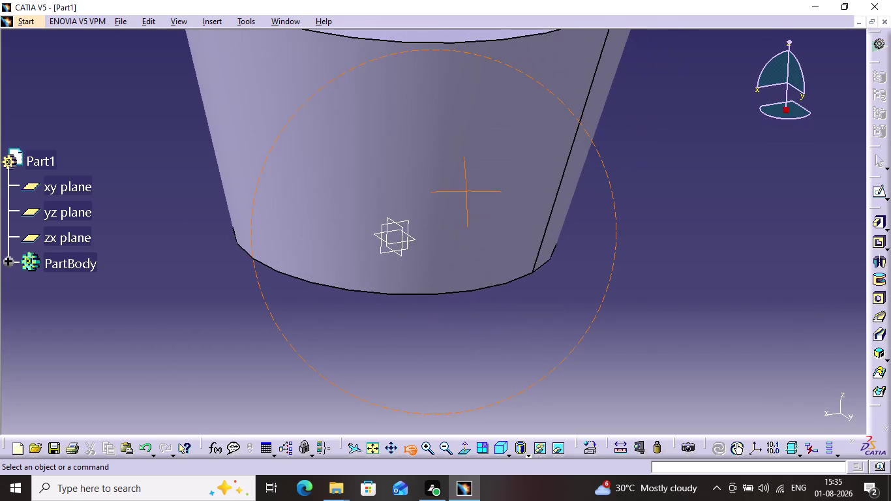
drag(467, 192, 467, 192)
click(710, 220)
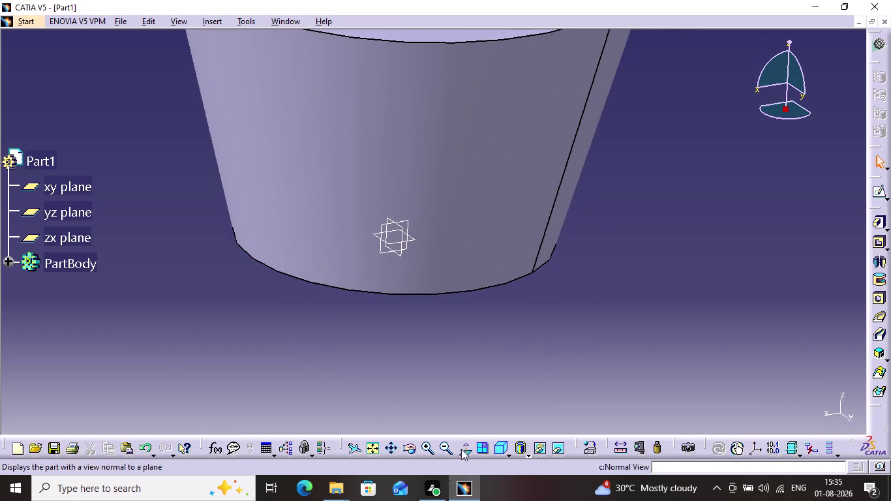
click(446, 448)
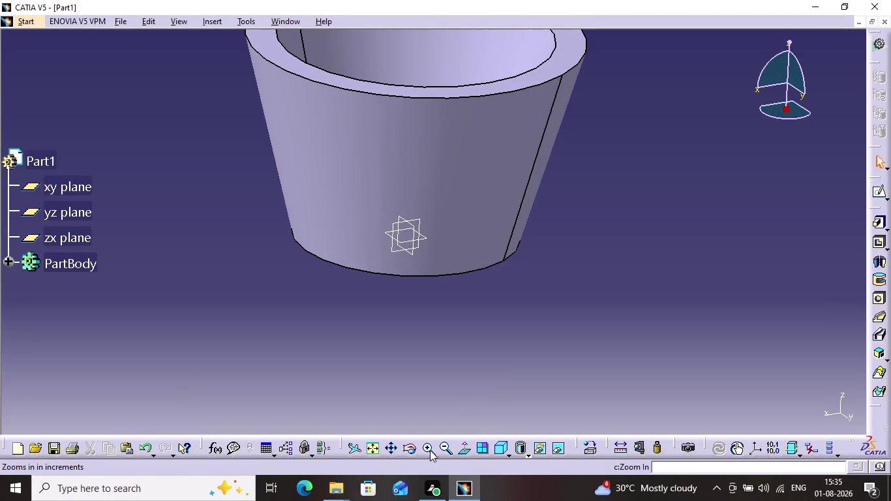
click(396, 445)
drag(437, 326, 417, 438)
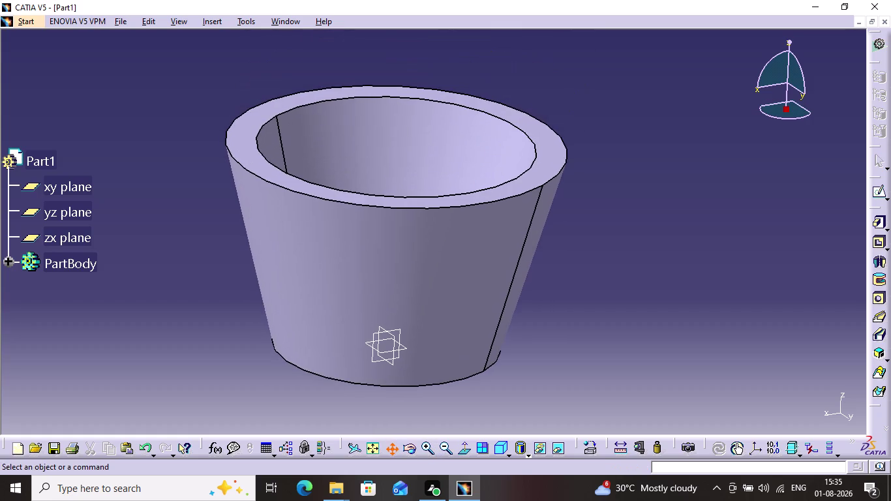
drag(417, 438, 417, 437)
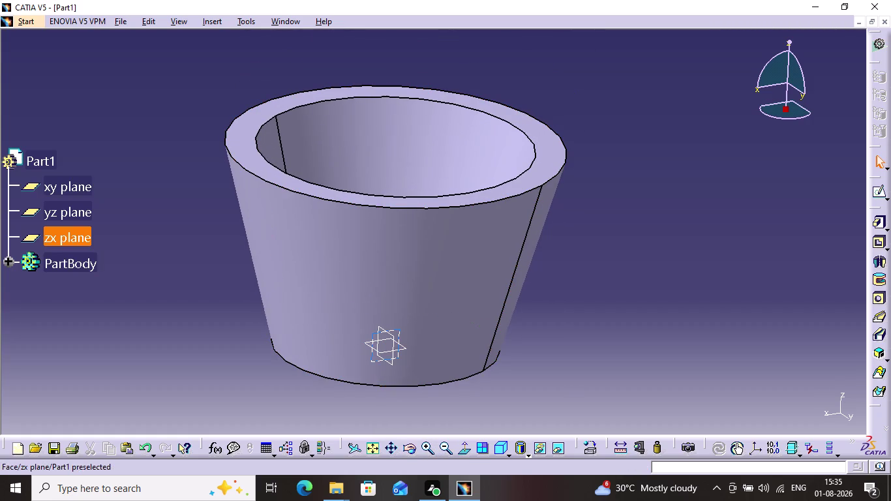
Open a sketch on the zx plane and start the circle command.
click(398, 330)
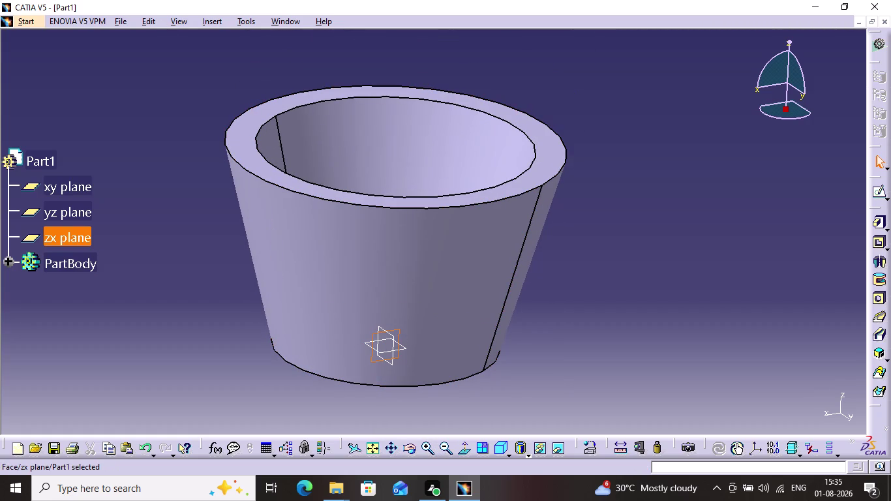
click(877, 190)
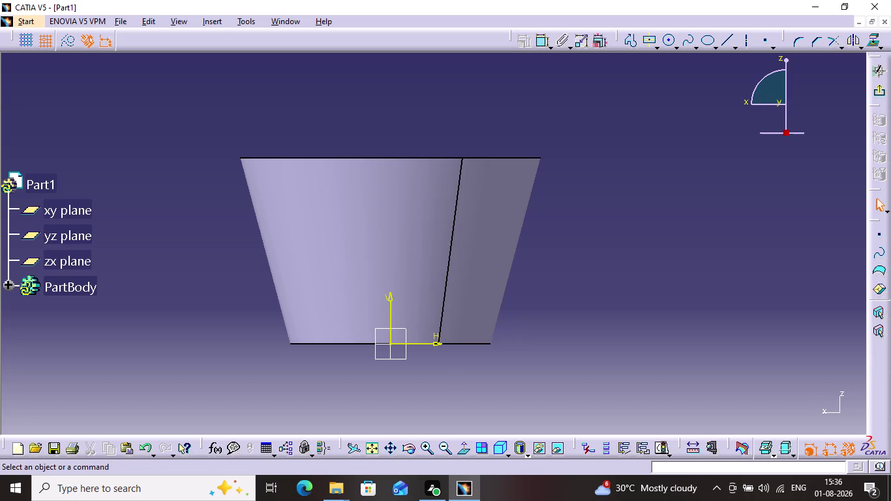
click(670, 41)
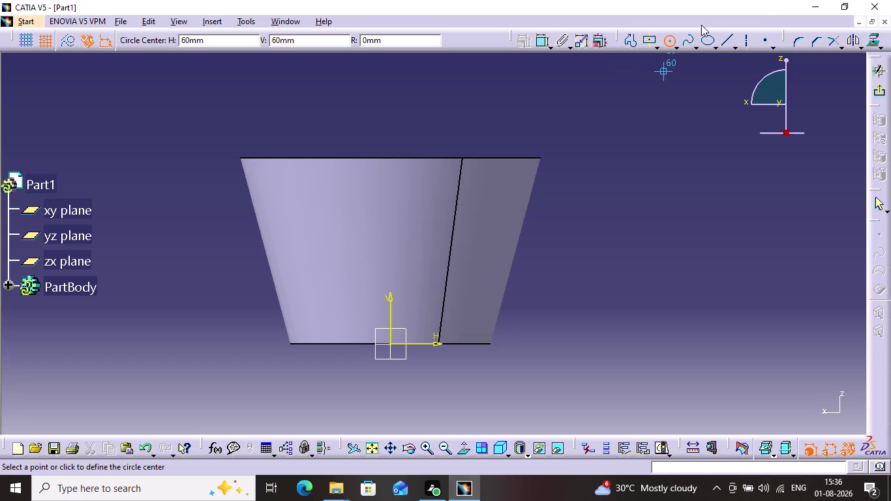
End the Circle command and project the cup's top rim edge into the sketch.
click(671, 43)
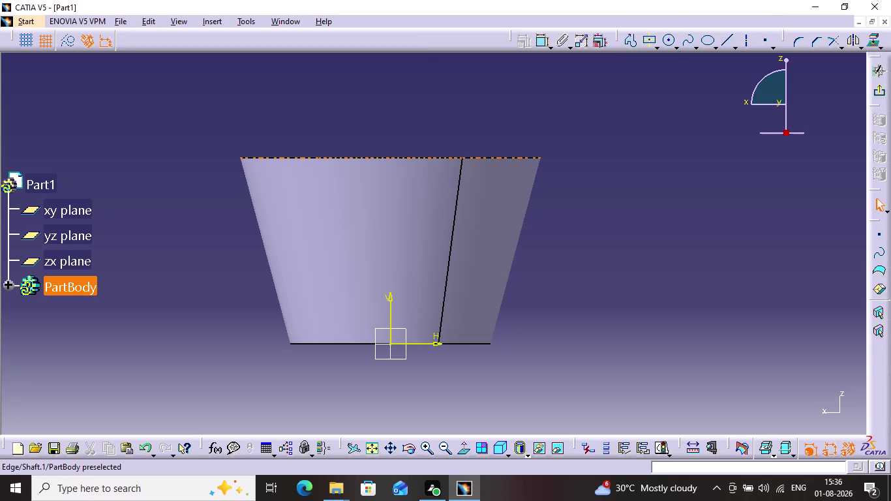
click(391, 158)
click(873, 41)
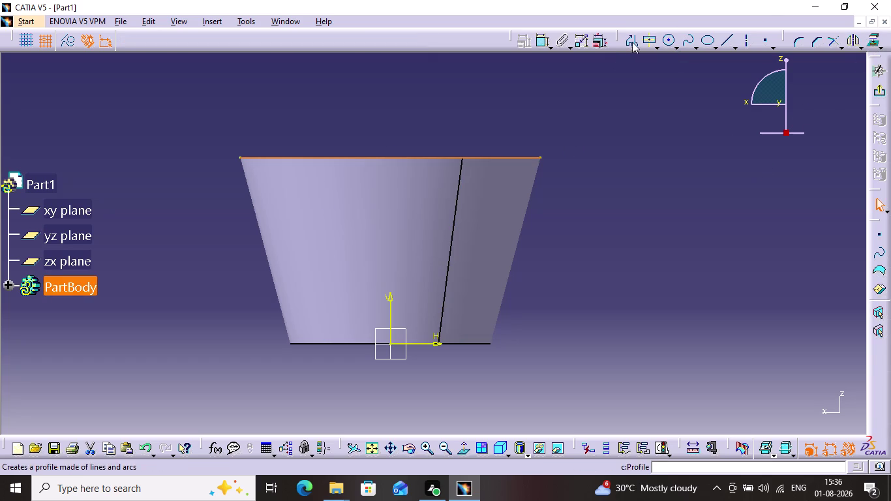
Draw a centre-point circle on the cup's rim.
click(673, 44)
click(684, 58)
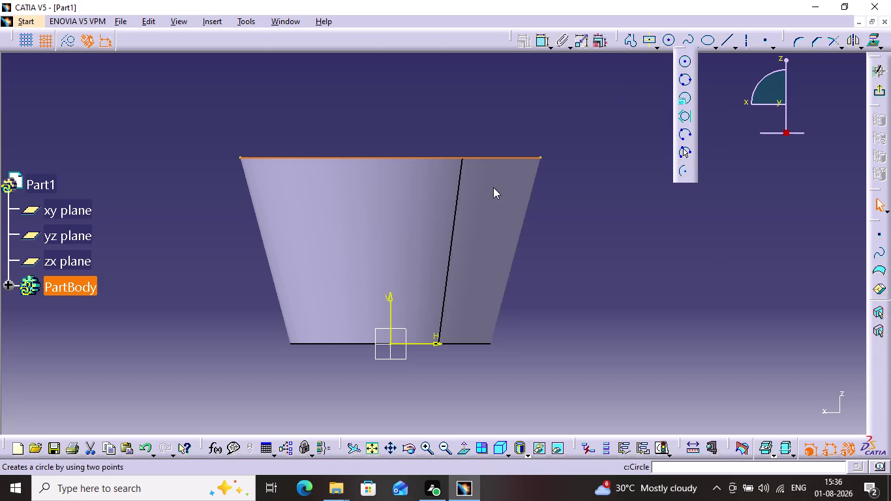
click(390, 156)
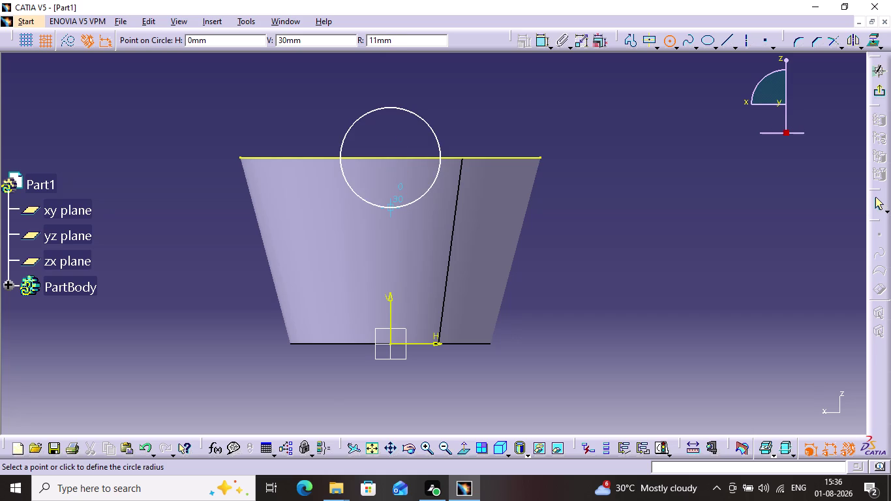
click(403, 188)
click(614, 209)
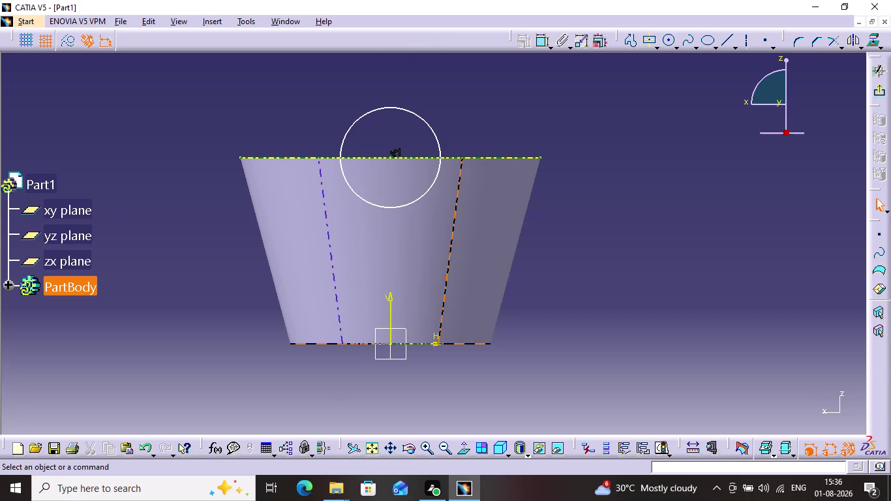
Delete the circle's concentricity constraint and add its 22 mm diameter dimension.
click(398, 150)
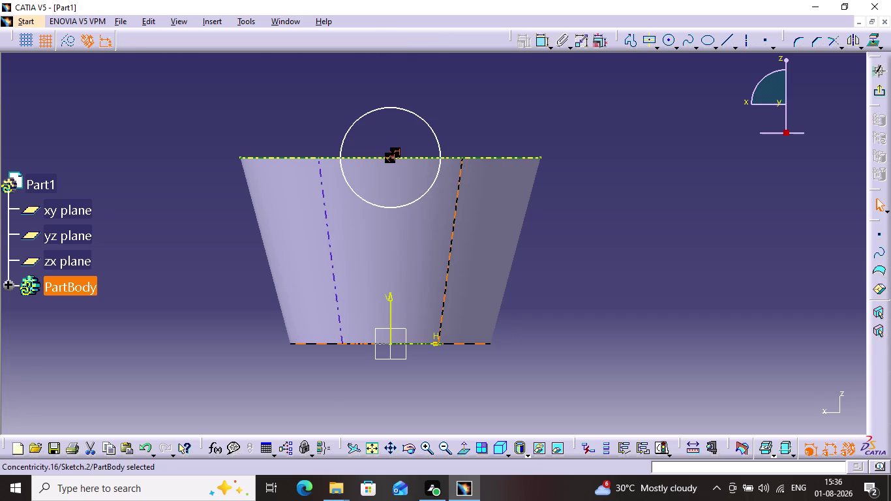
key(Delete)
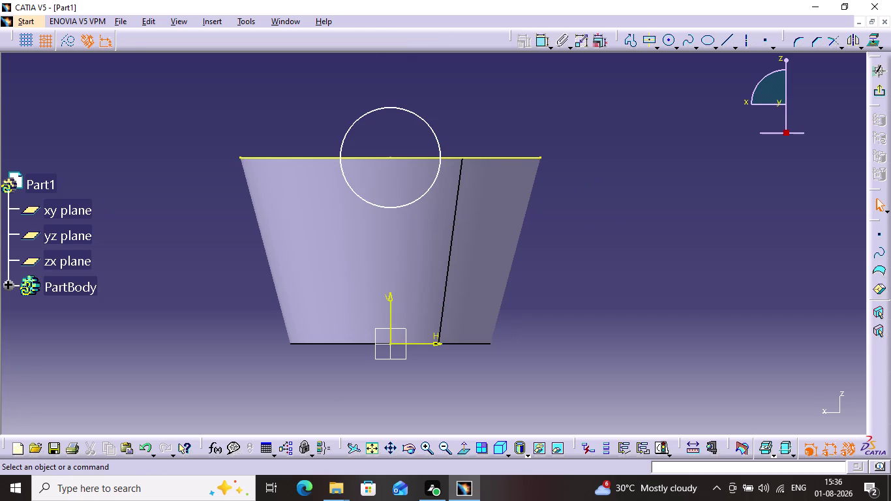
click(437, 139)
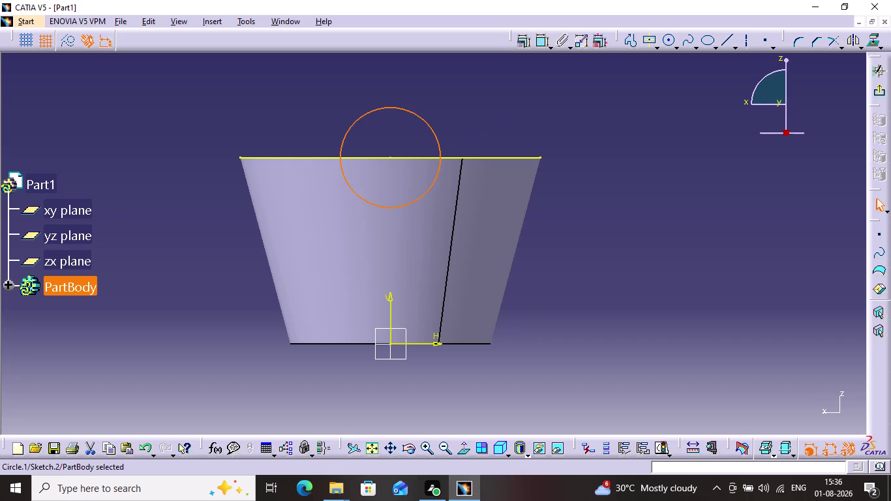
click(537, 46)
click(456, 97)
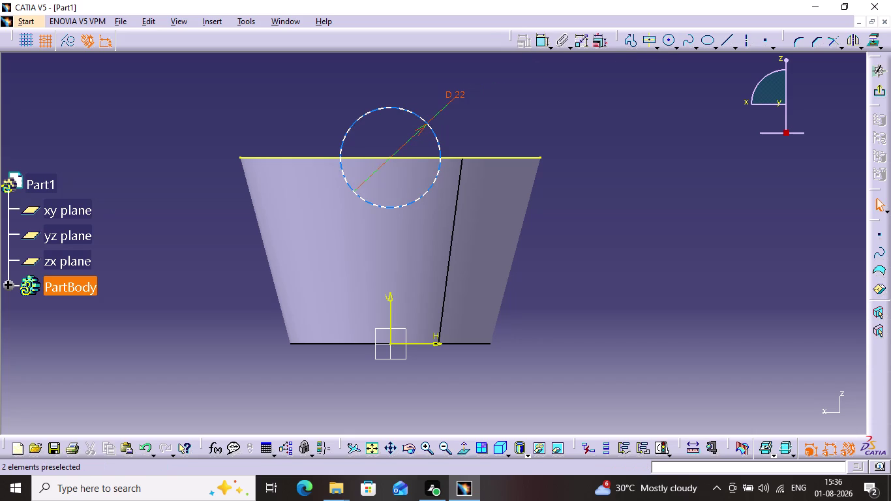
double_click(458, 90)
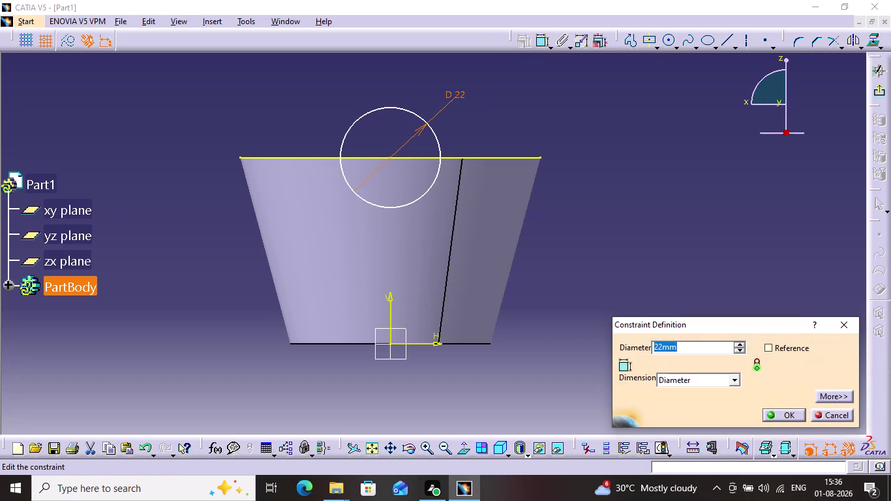
Change the rim circle's diameter dimension from 22 to 10 mm.
key(1)
key(0)
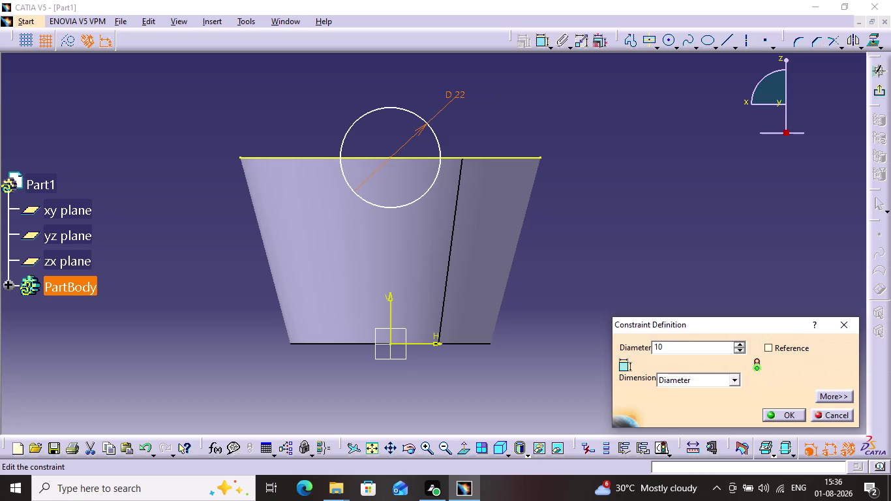
key(Return)
click(607, 133)
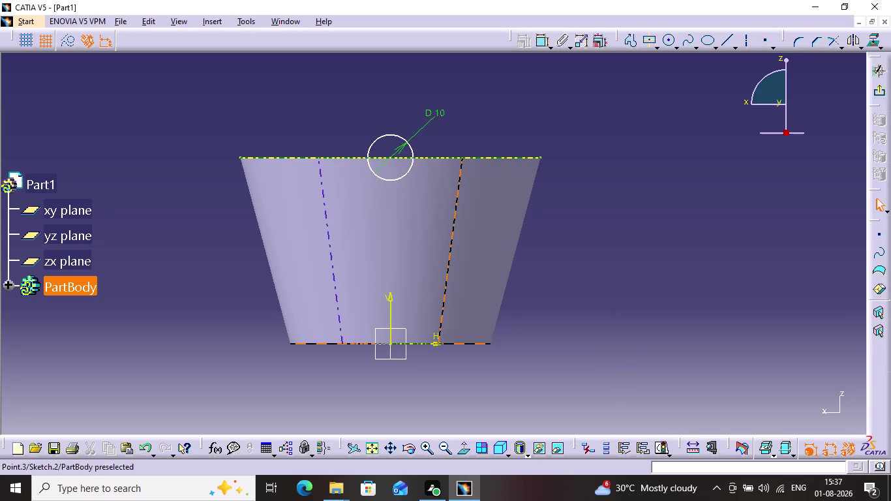
click(391, 155)
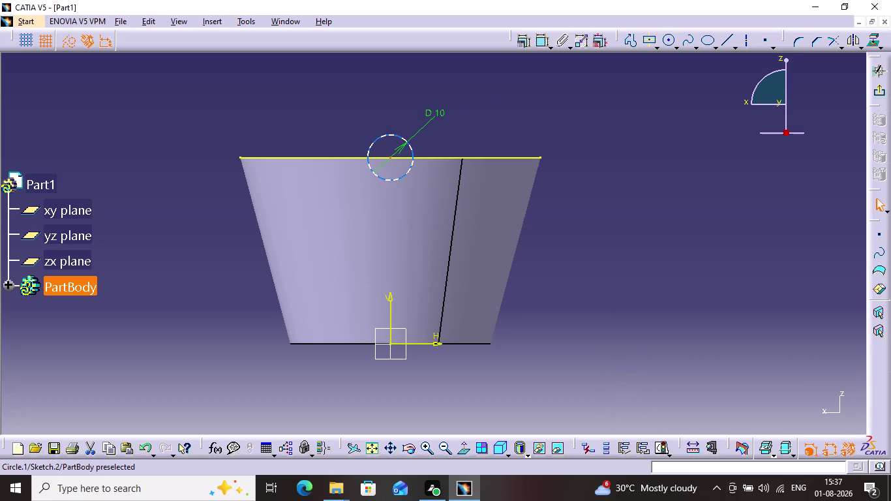
click(393, 182)
click(459, 143)
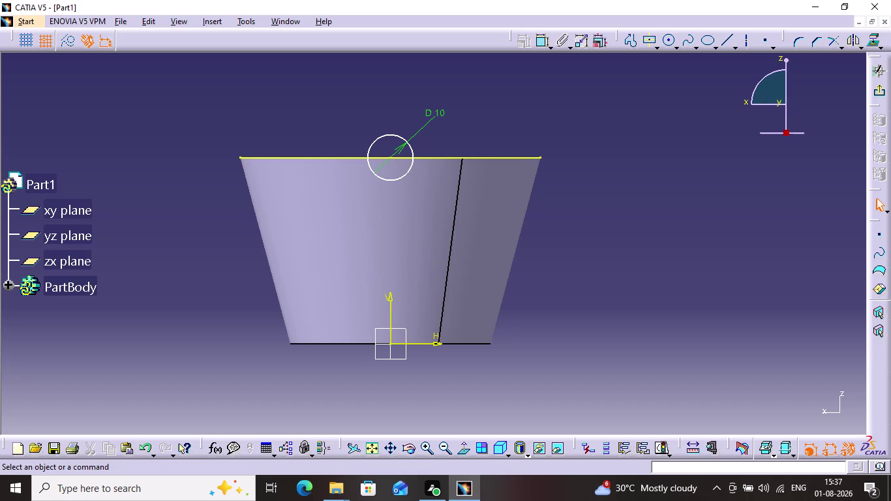
Drag the circle down onto the cup face, then undo back to 22 mm.
drag(410, 167, 399, 181)
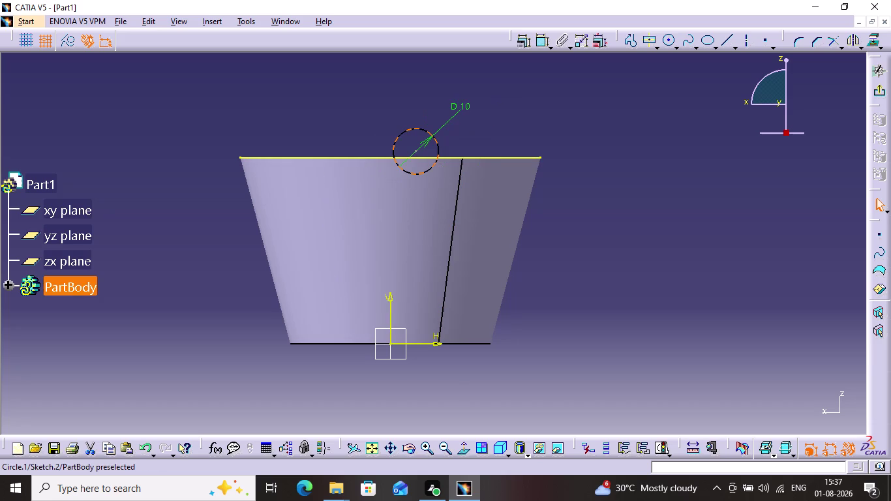
drag(398, 181, 396, 268)
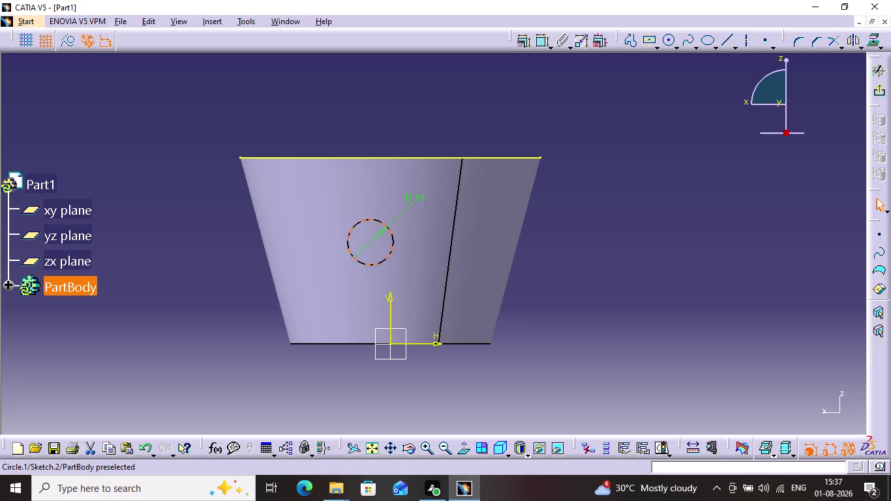
drag(395, 268, 396, 267)
key(ctrl+z)
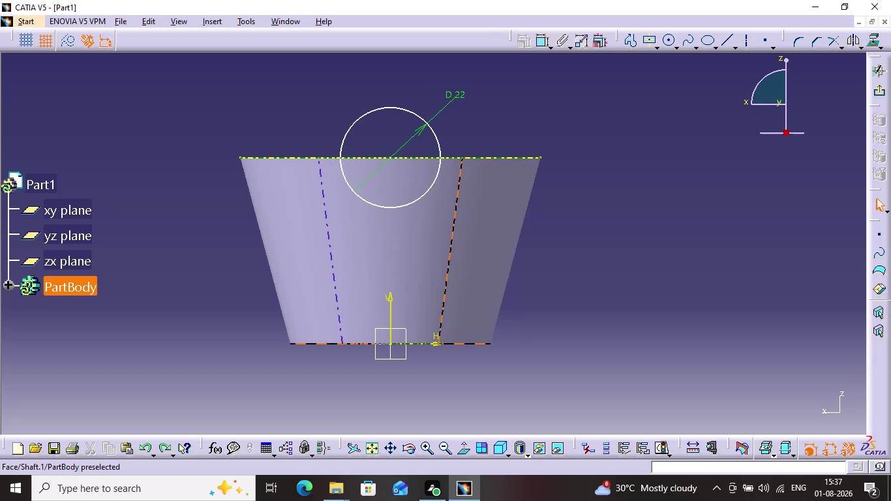
Constrain the circle's centre coincident with the cup's top rim edge.
click(390, 157)
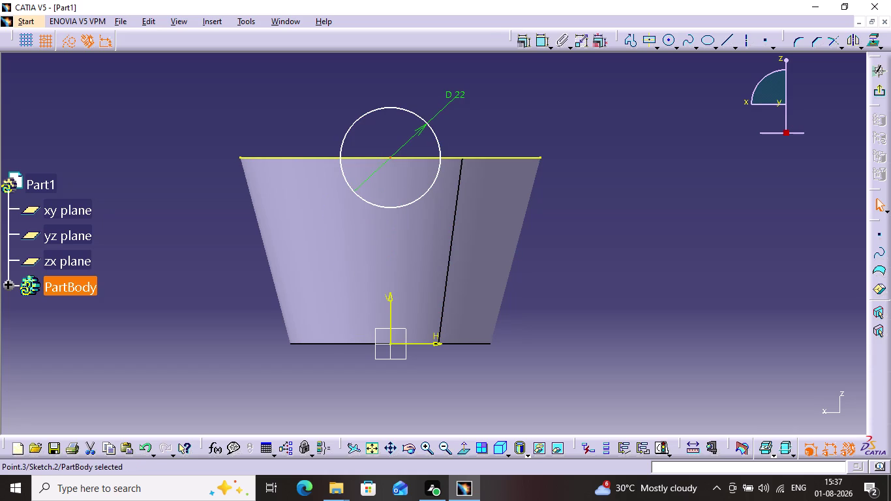
click(392, 305)
click(520, 43)
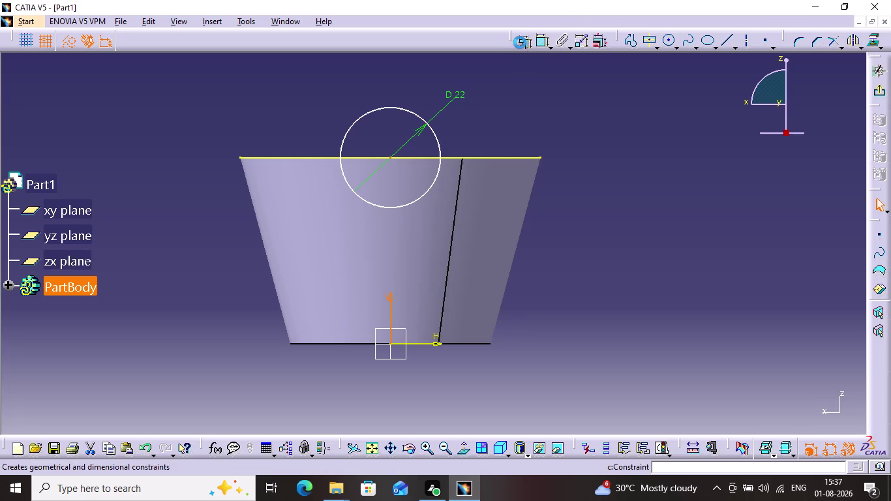
click(802, 286)
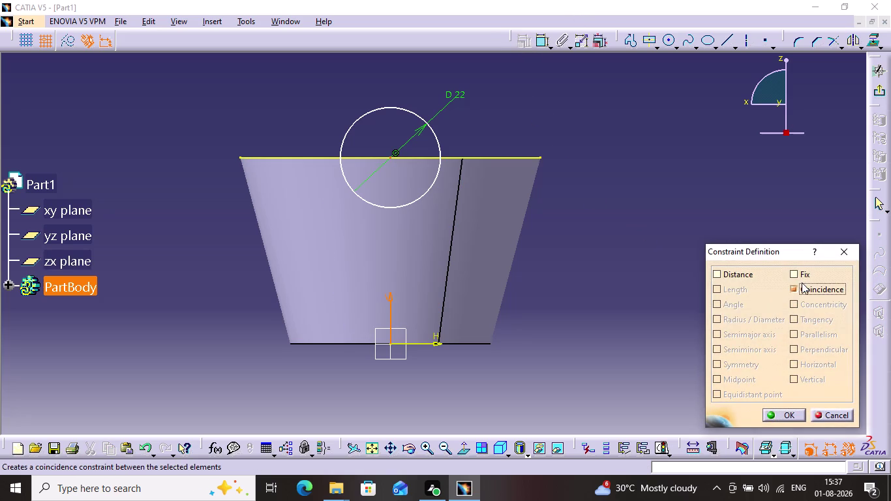
click(791, 412)
click(672, 262)
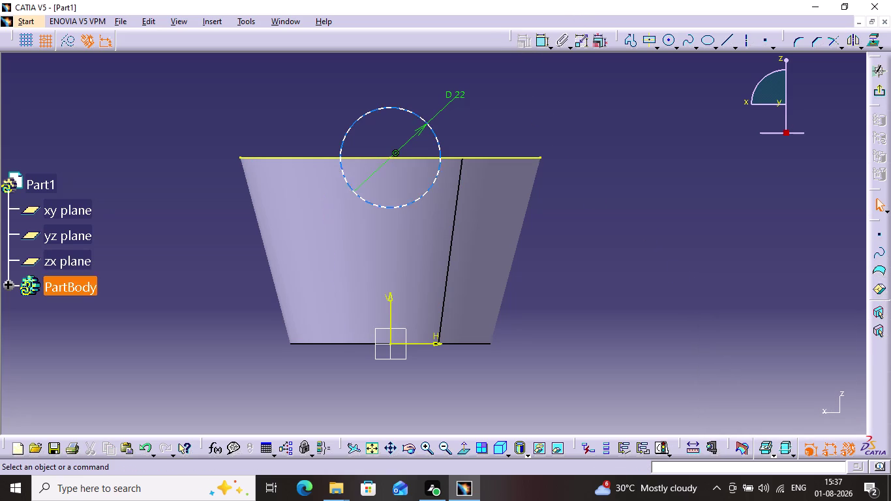
double_click(464, 92)
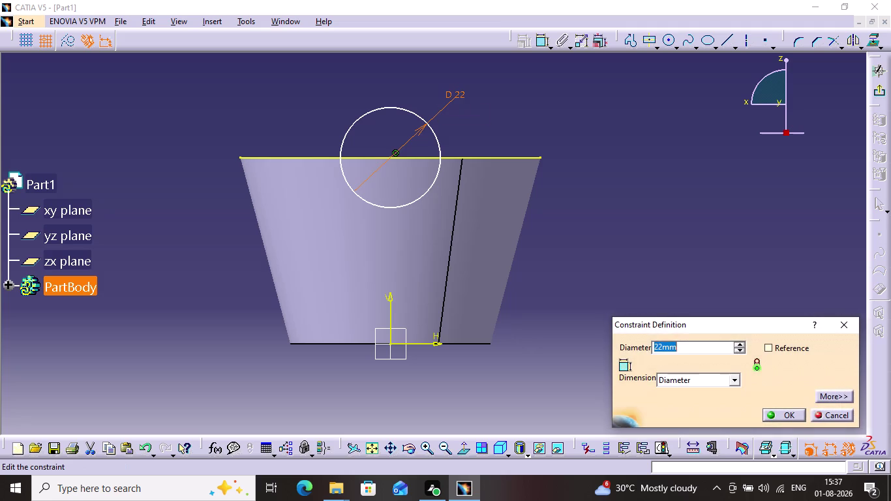
Set the rim circle's diameter to 10 mm and exit the sketch.
key(1)
key(0)
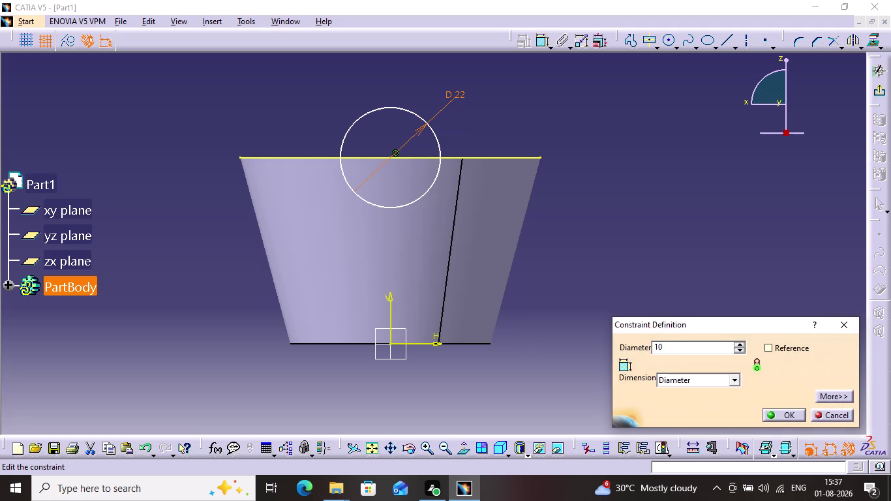
key(Return)
click(639, 194)
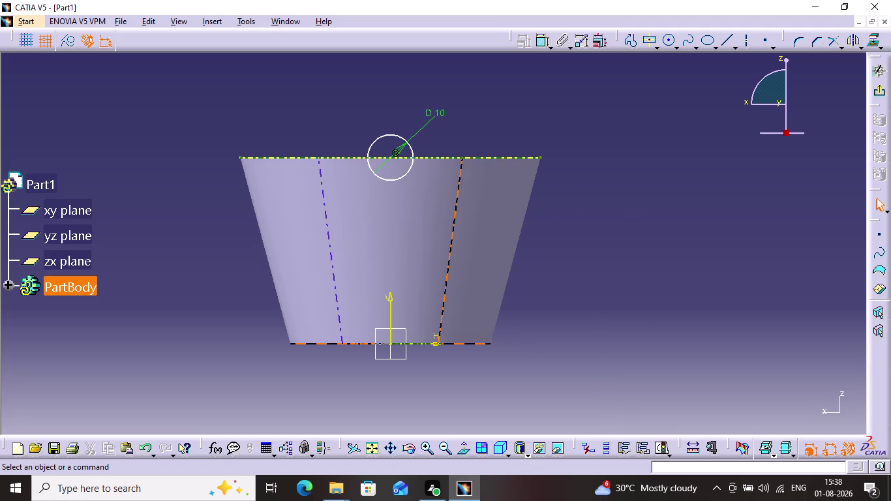
click(877, 95)
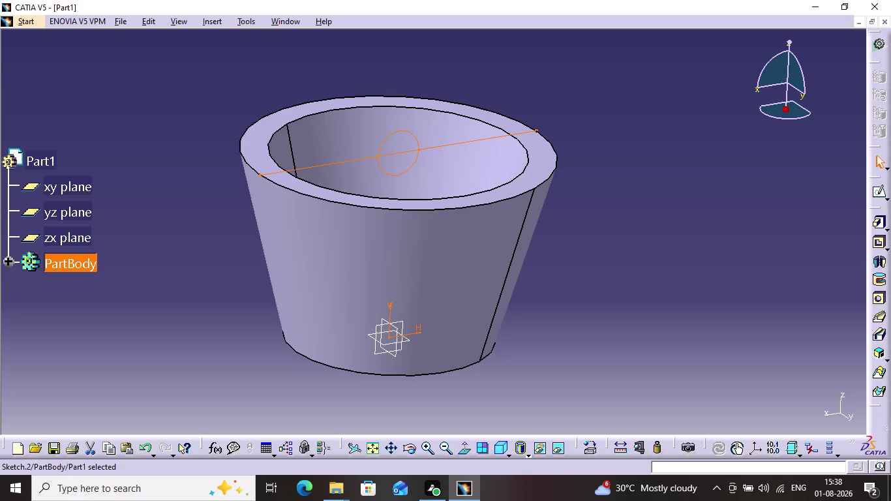
Define a Pocket from Sketch.2 with mirrored extent and 21 mm depth.
click(616, 138)
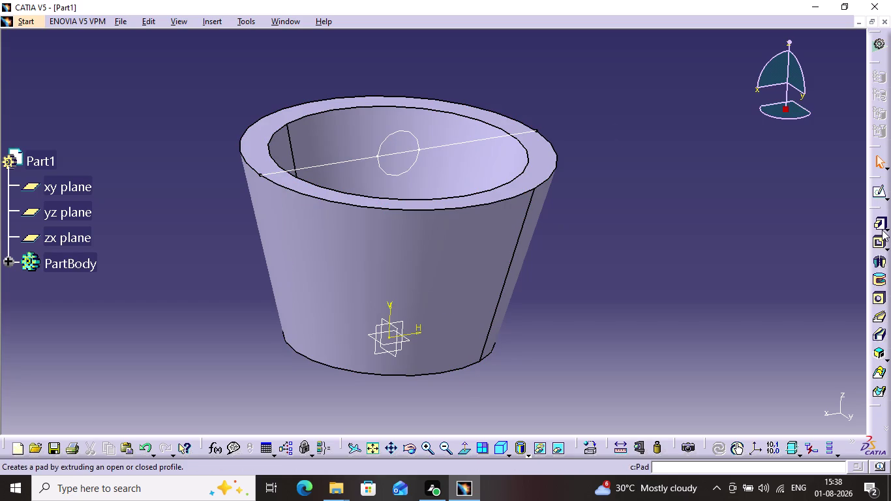
click(881, 248)
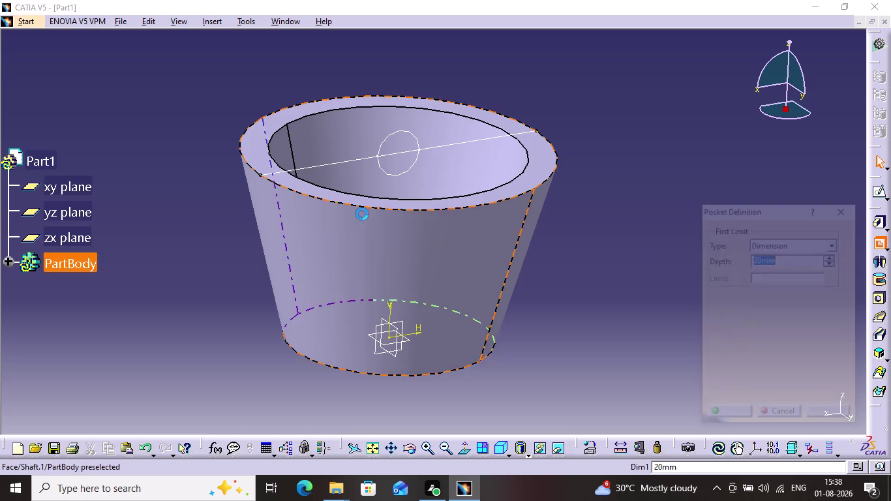
click(392, 133)
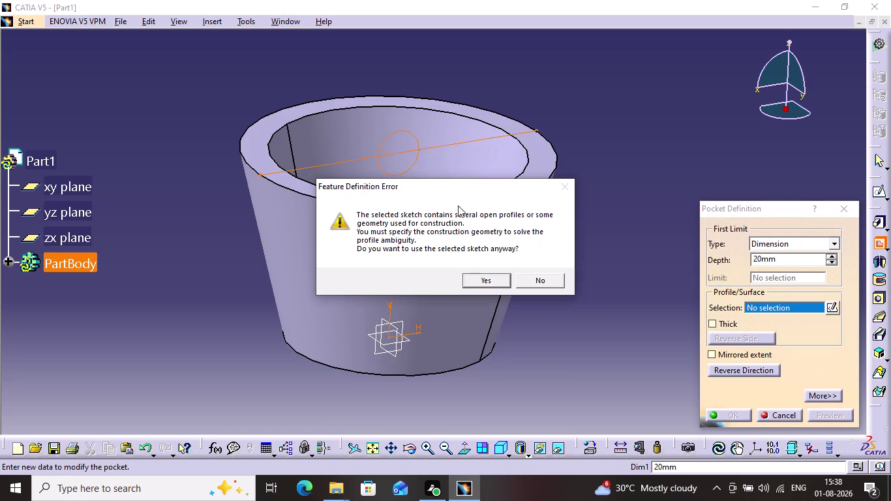
click(484, 279)
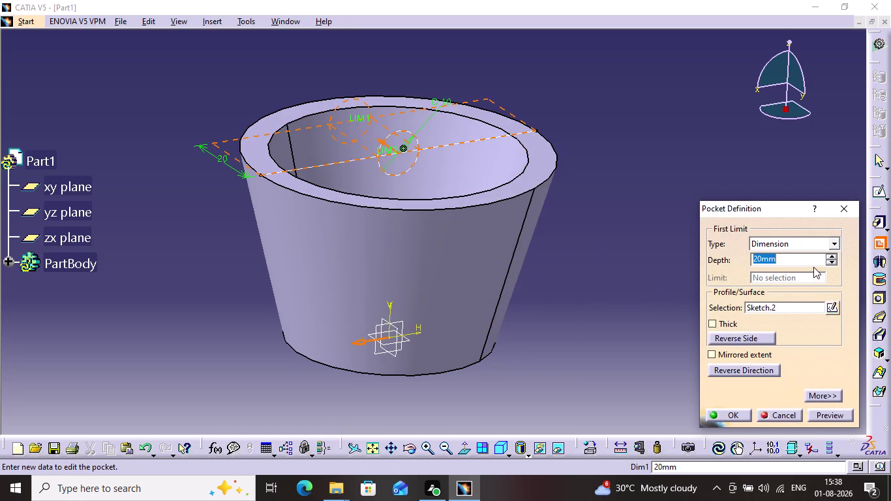
click(739, 354)
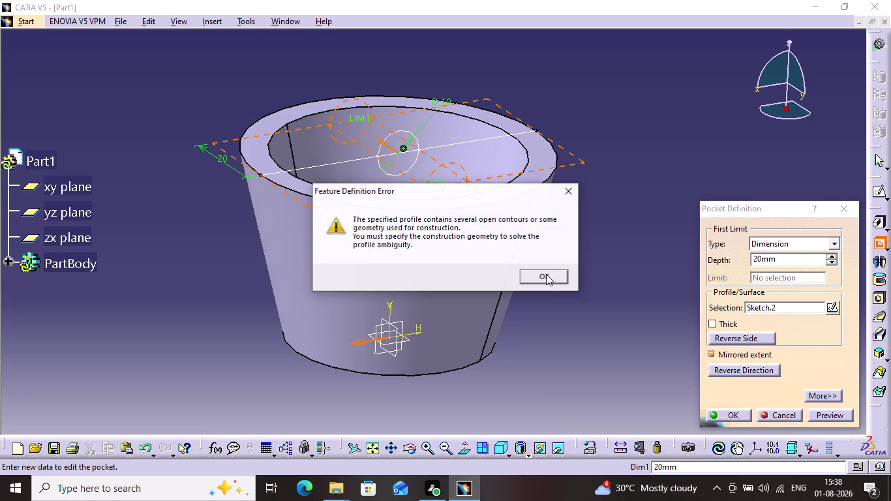
click(546, 274)
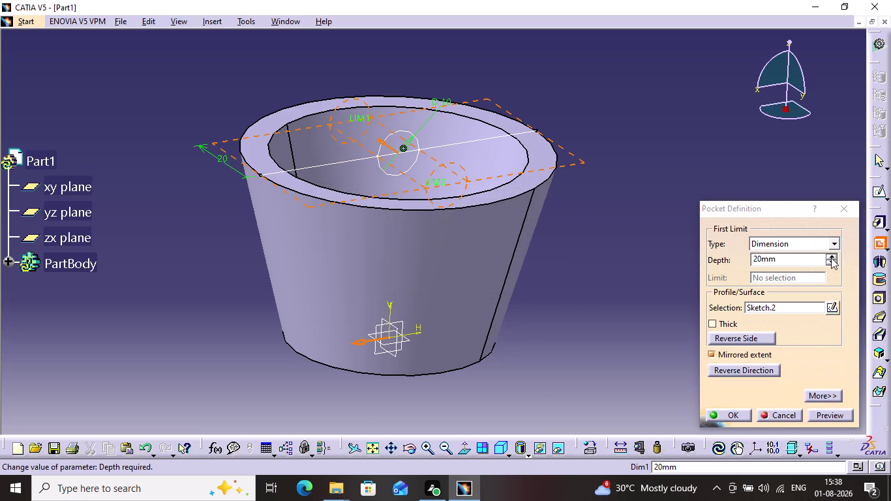
drag(832, 258, 838, 255)
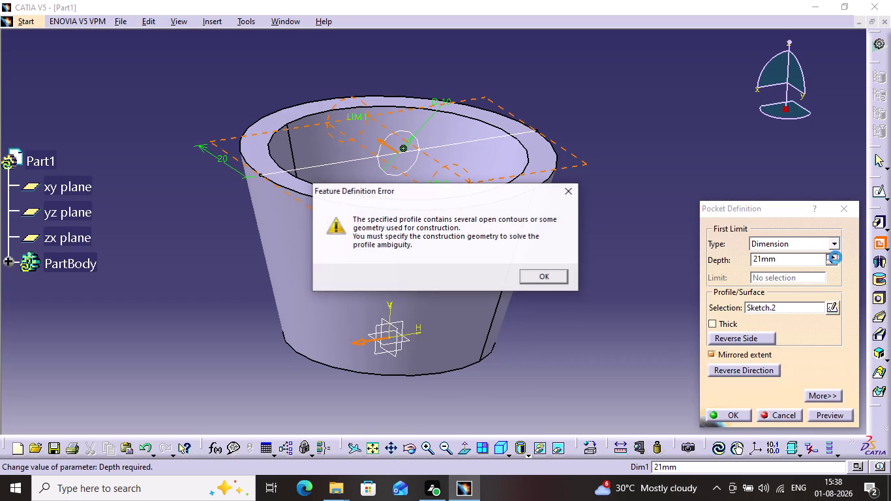